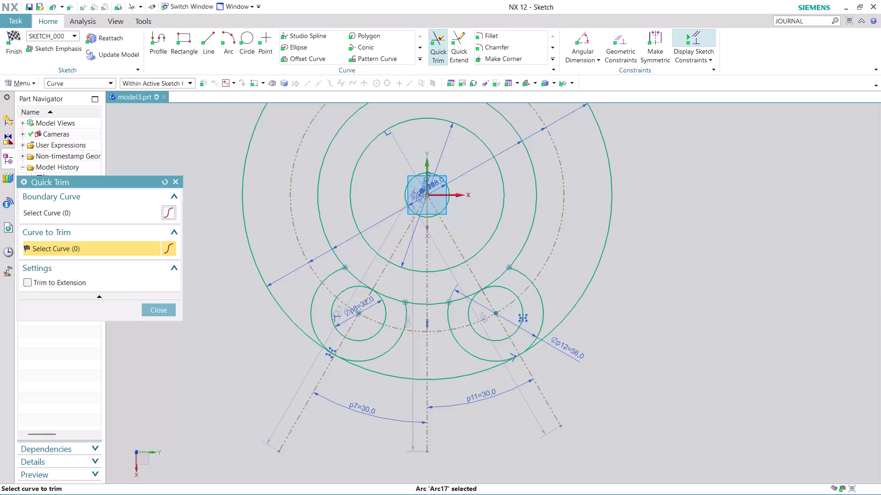
Trim the arc segment inside the left lug circle.
click(249, 239)
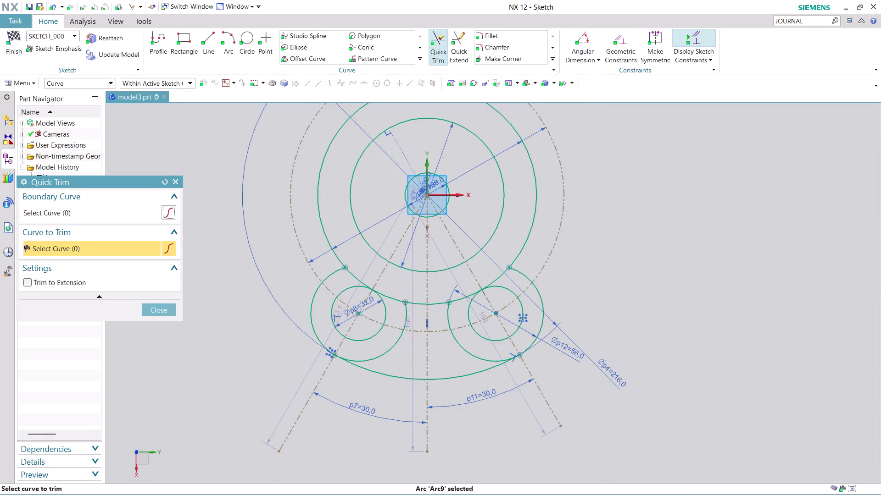
scroll(up, 3)
scroll(down, 3)
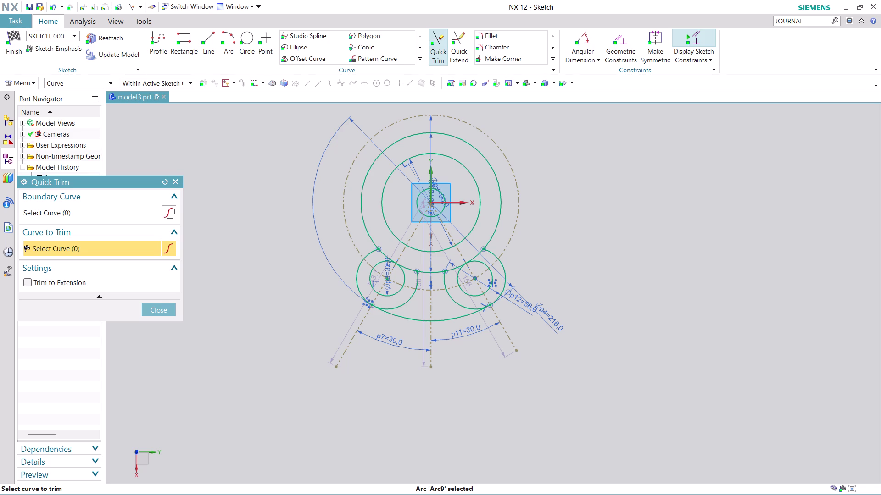
scroll(up, 3)
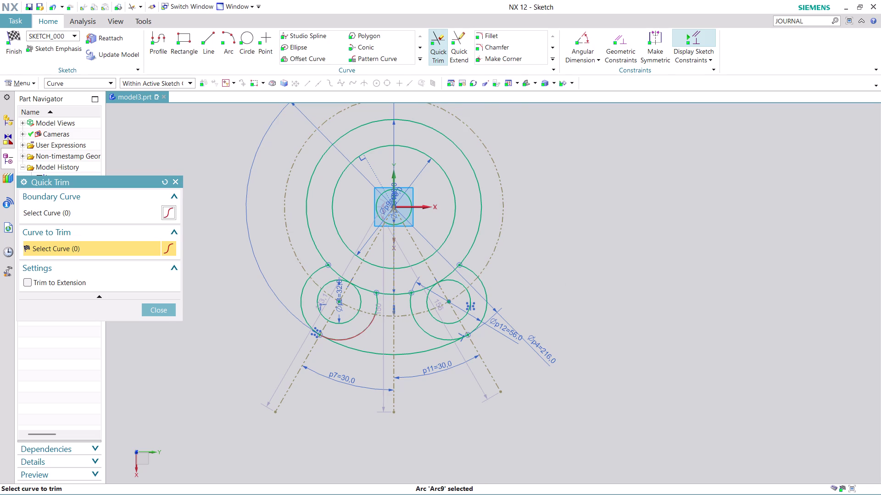
scroll(up, 3)
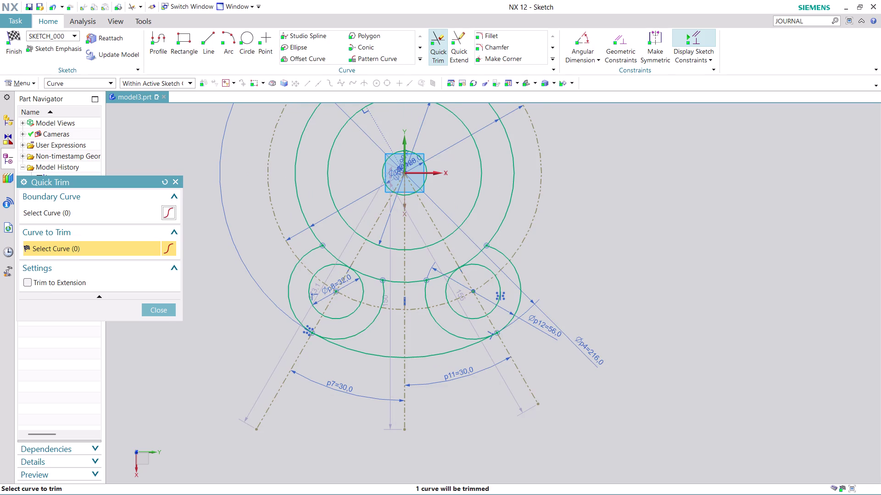
click(159, 309)
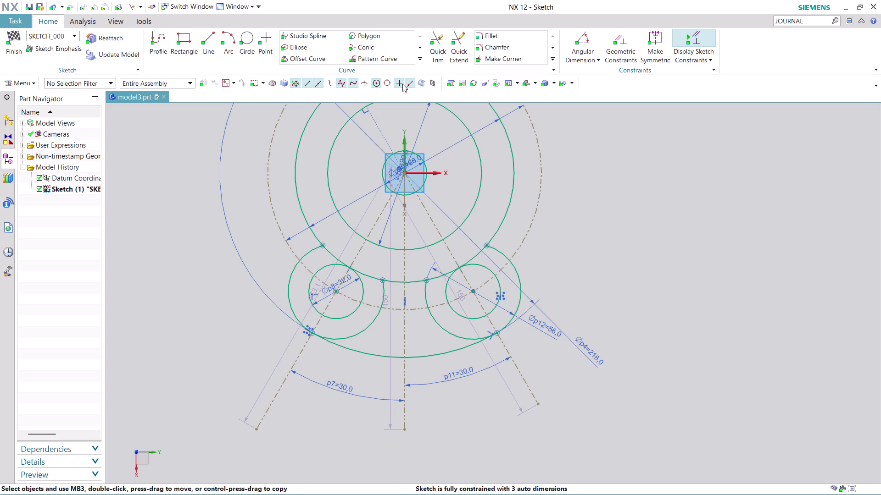
Trim the remaining overlapping segments of both lug circles and close Quick Trim.
click(439, 43)
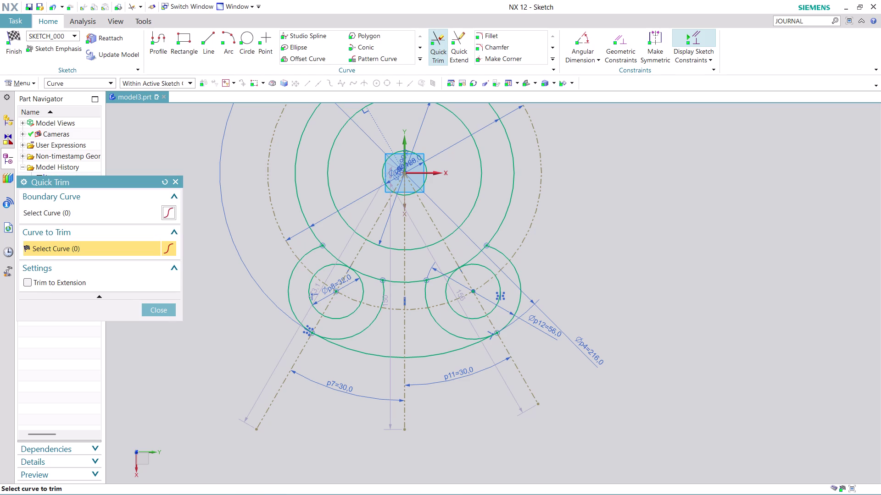
click(366, 331)
click(383, 296)
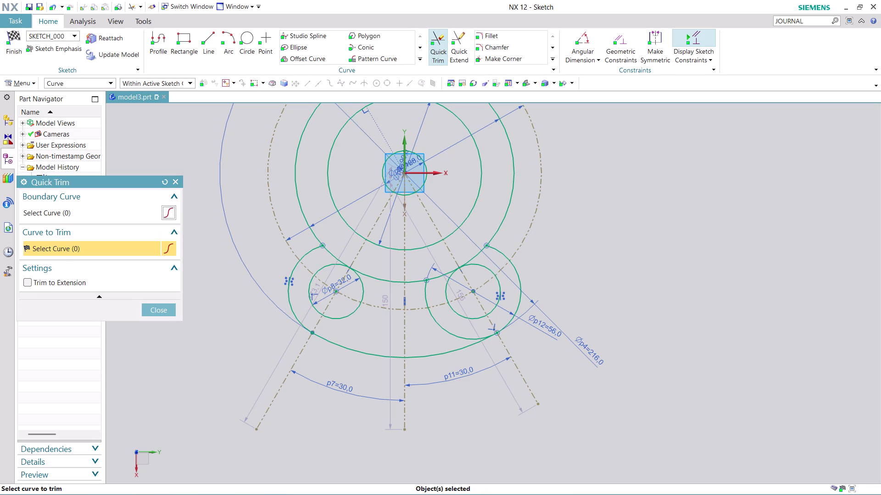
click(465, 339)
click(427, 294)
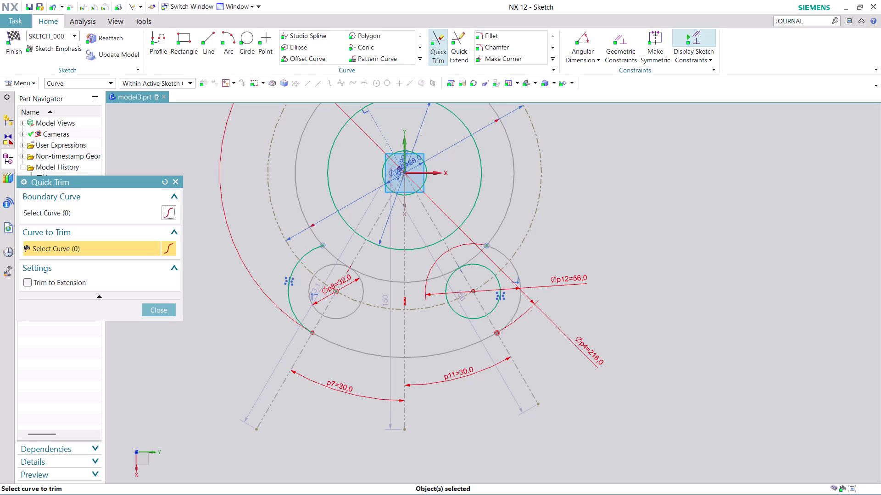
click(158, 309)
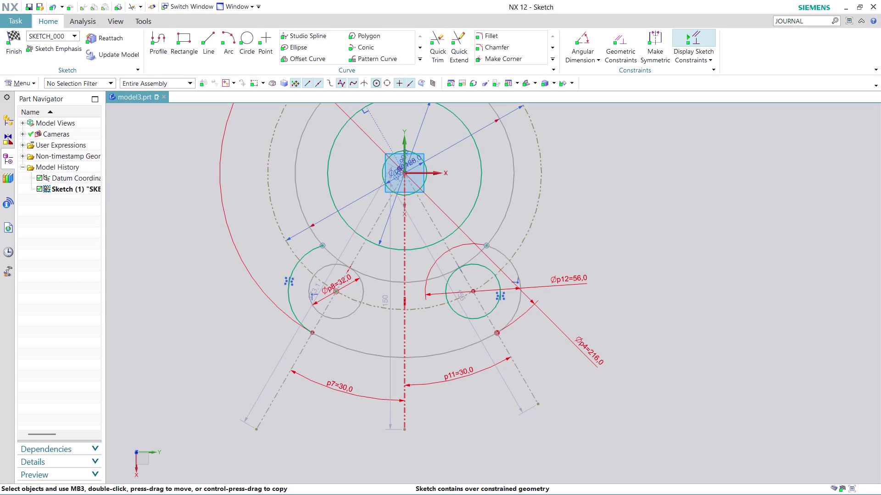
Delete the conflicting Ø56 lug dimension and acknowledge the deletion message.
right_click(574, 281)
click(603, 405)
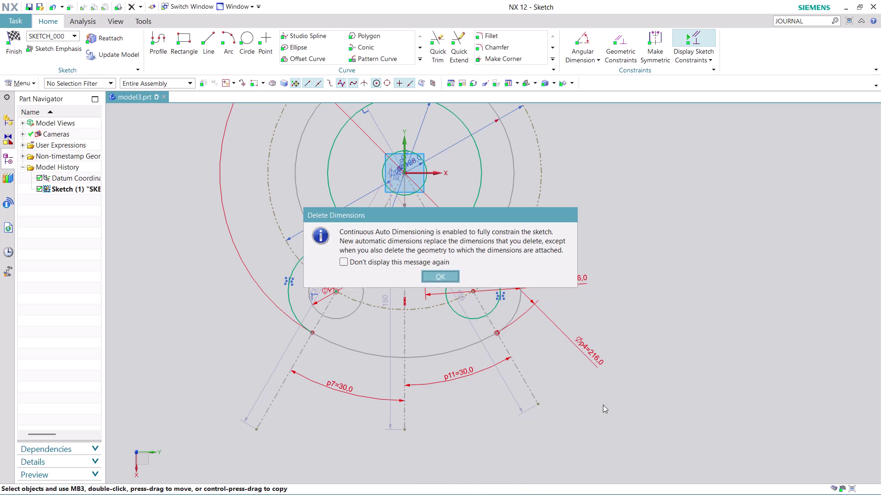
click(445, 277)
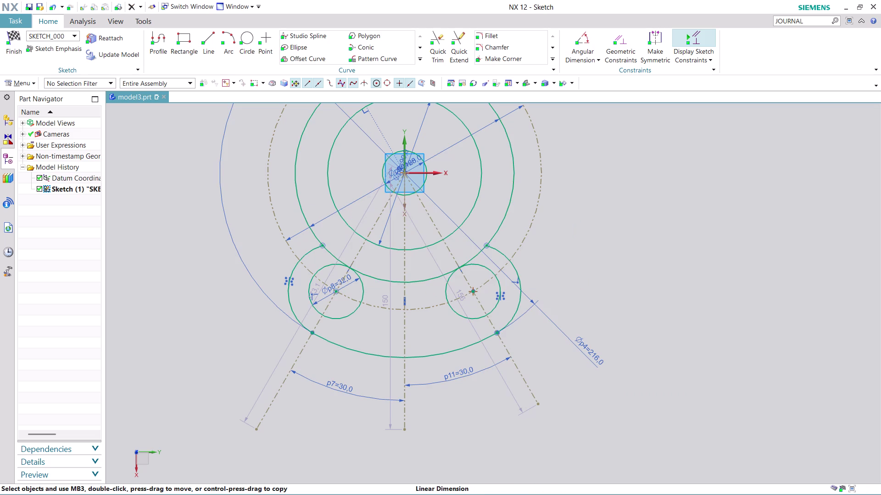
scroll(down, 3)
scroll(down, 3)
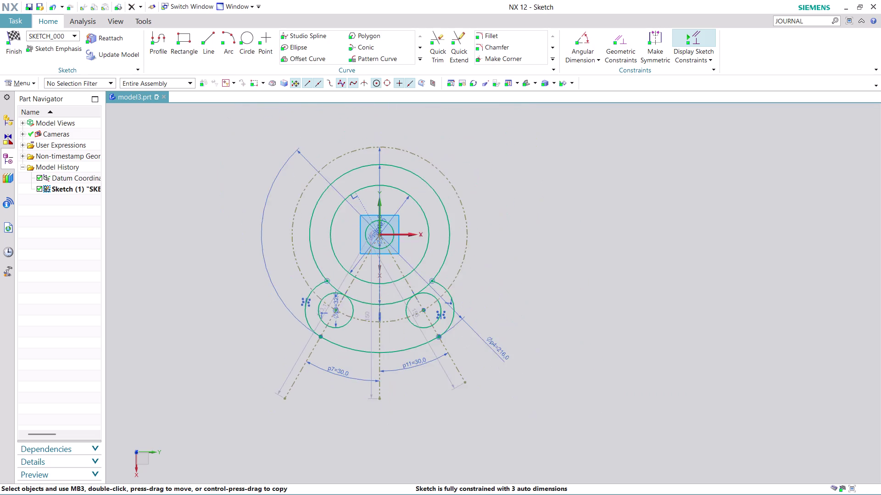
scroll(up, 3)
scroll(up, 3)
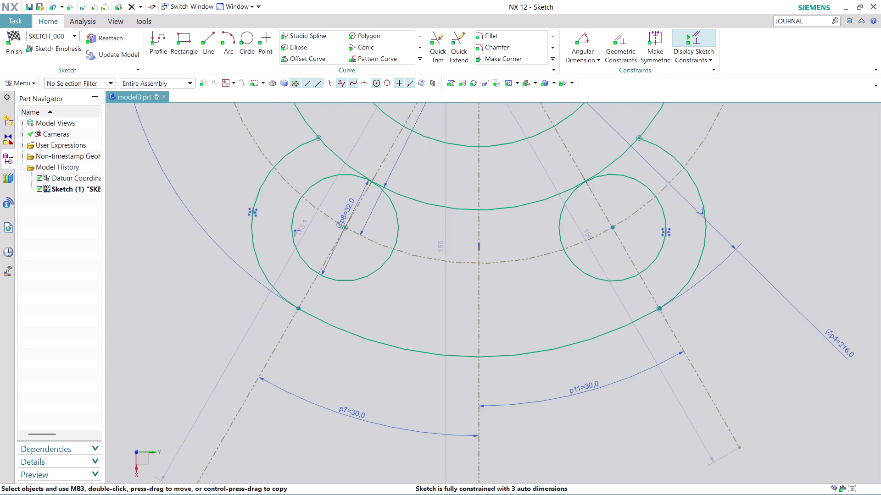
Recentre the sketch view and restart Quick Trim.
scroll(down, 3)
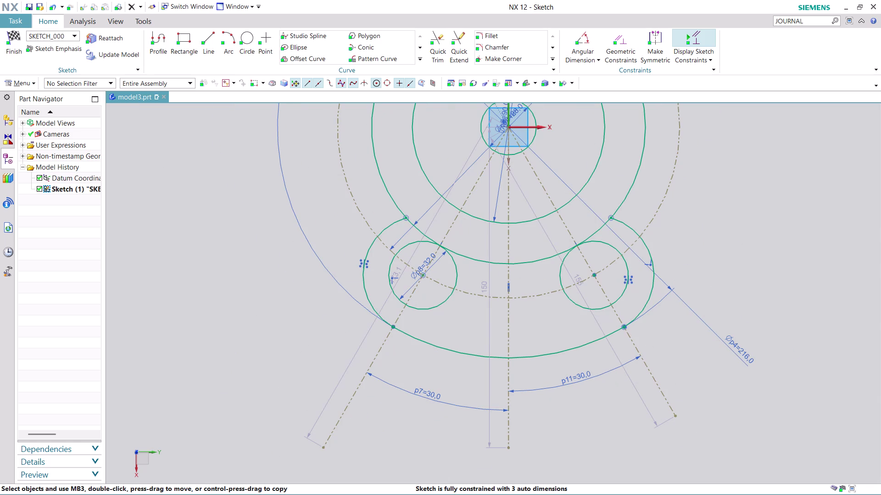
scroll(down, 3)
scroll(up, 3)
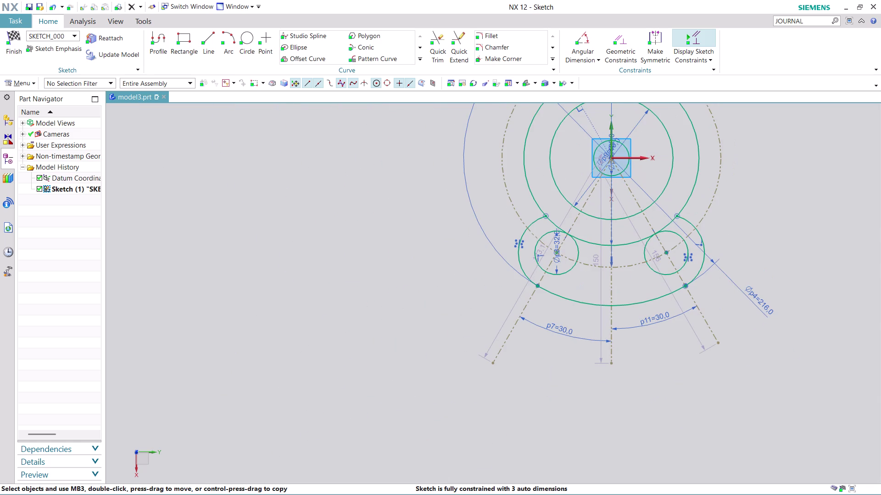
scroll(down, 3)
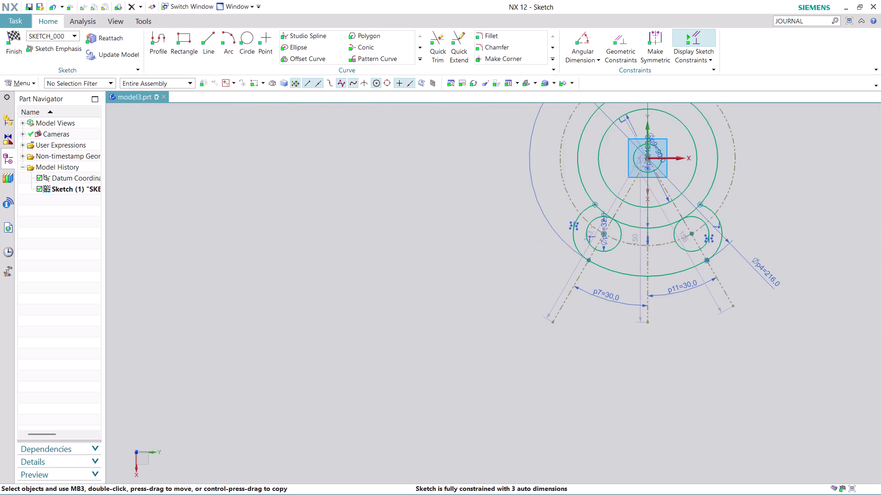
middle_drag(793, 157, 611, 278)
scroll(up, 3)
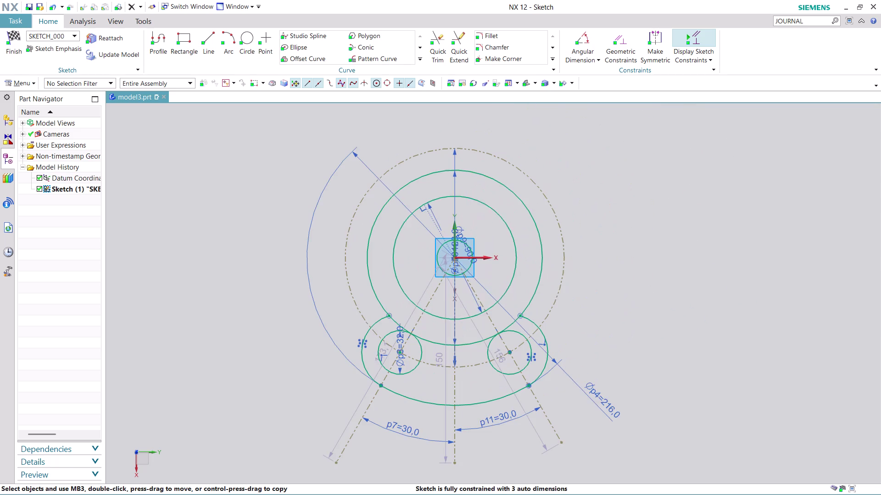
click(439, 42)
scroll(down, 3)
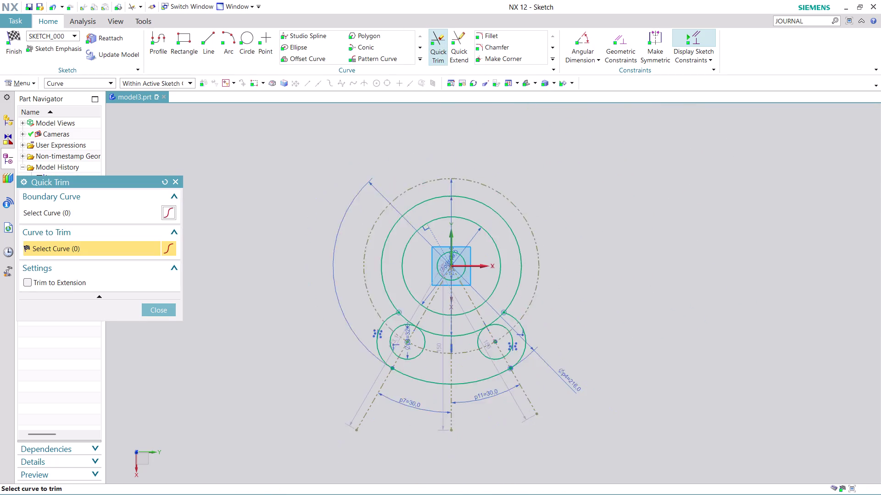
Trim the overlaps where the central circle meets the left and right lug circles.
scroll(down, 3)
scroll(up, 3)
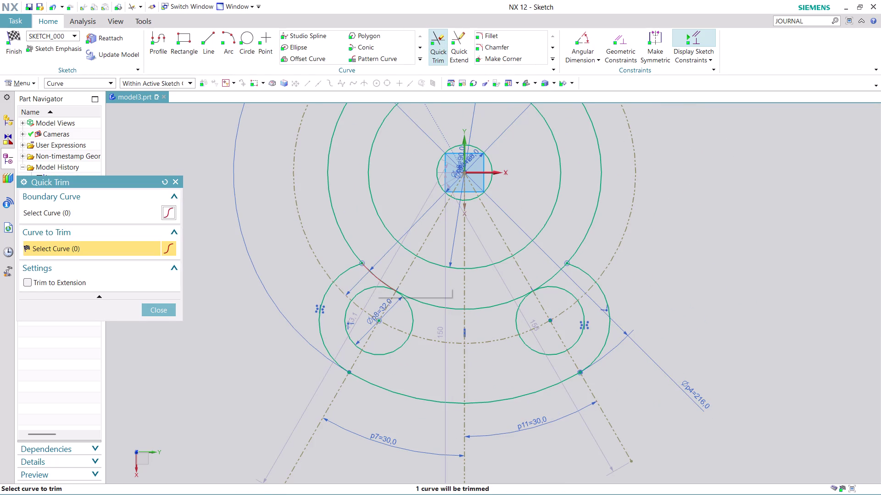
click(375, 275)
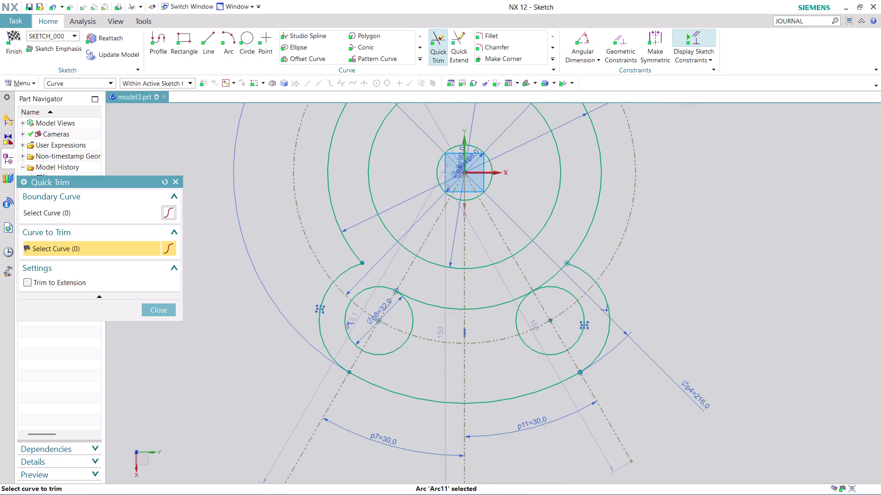
click(558, 274)
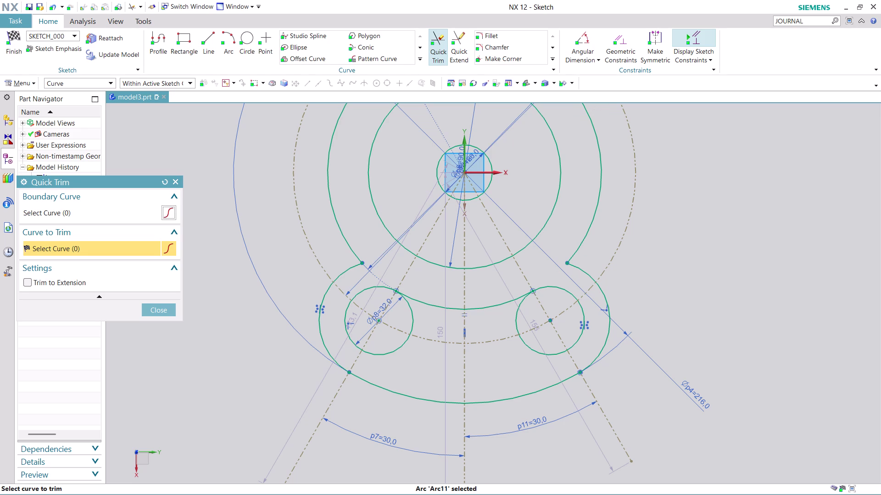
click(164, 311)
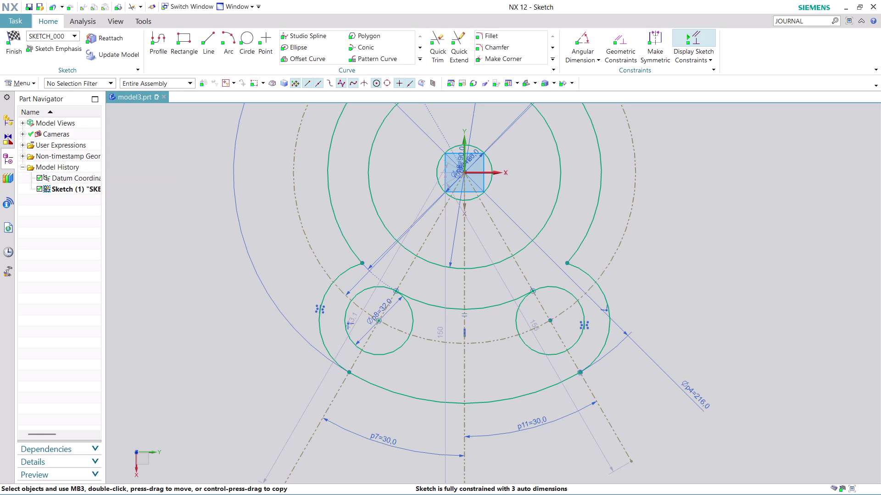
click(228, 36)
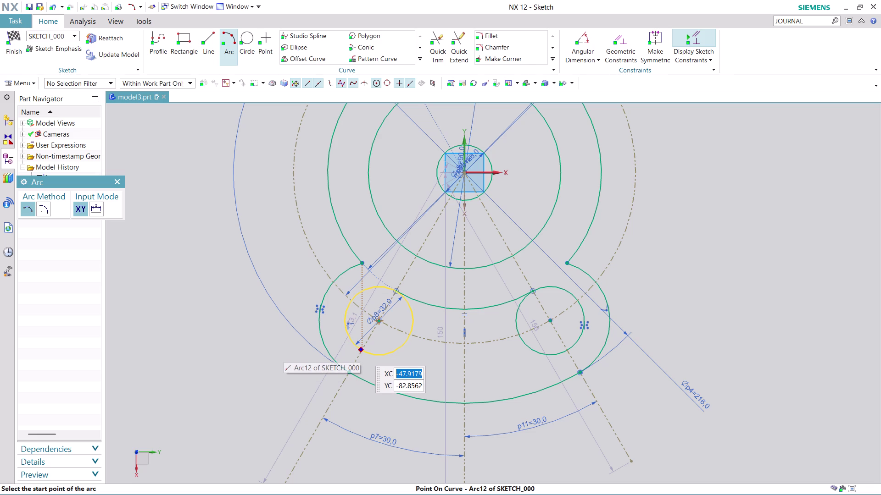
Draw a radius-100 arc from the left lug circle to the right lug circle below the centre.
click(360, 351)
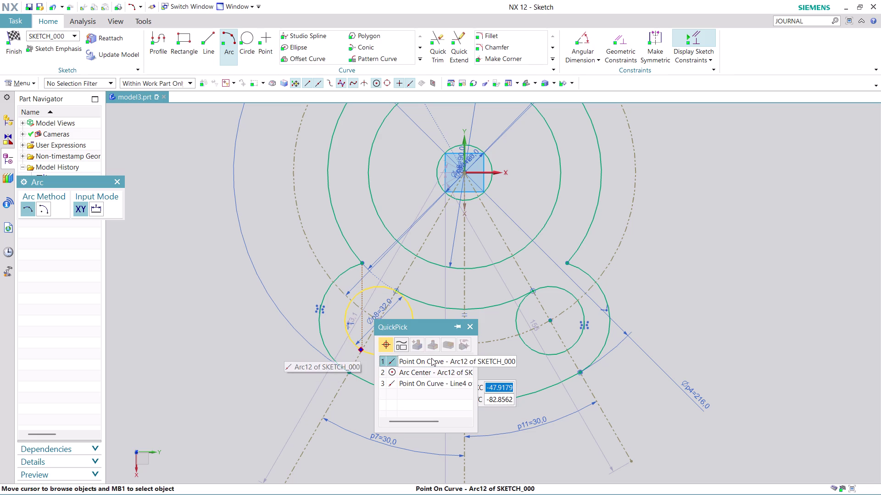
click(431, 362)
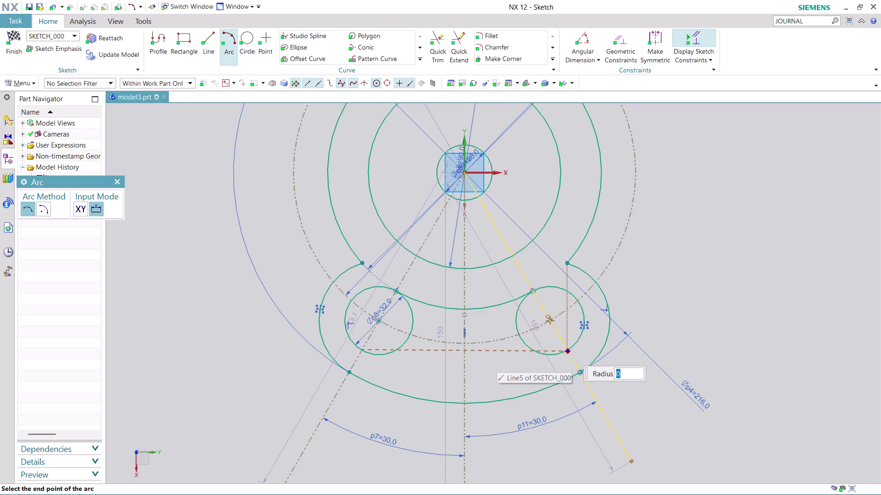
click(569, 351)
click(617, 365)
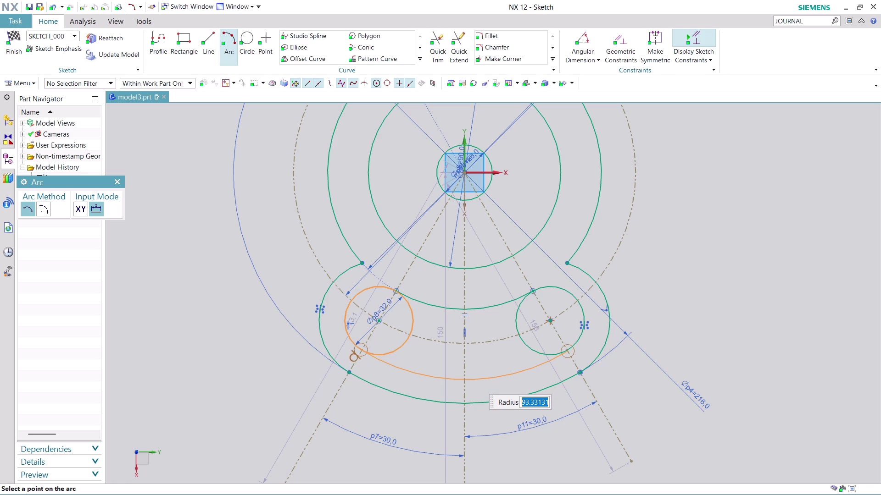
text(100)
key(Return)
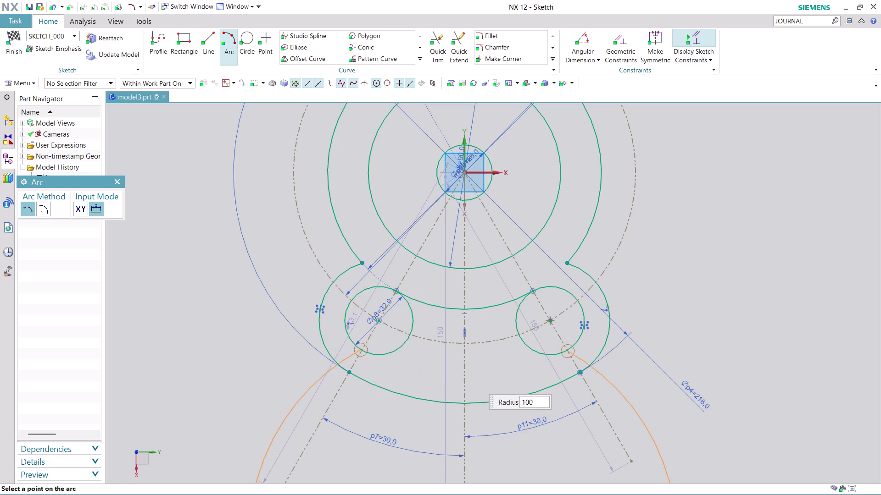
click(491, 361)
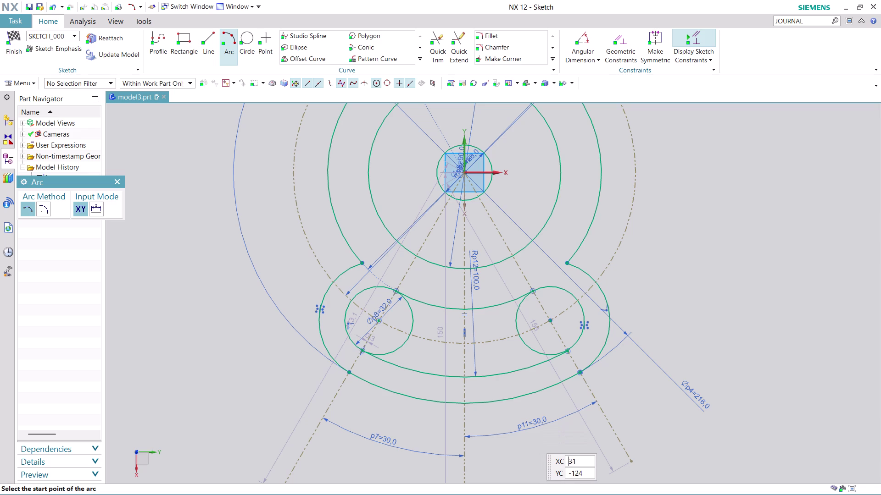
key(Escape)
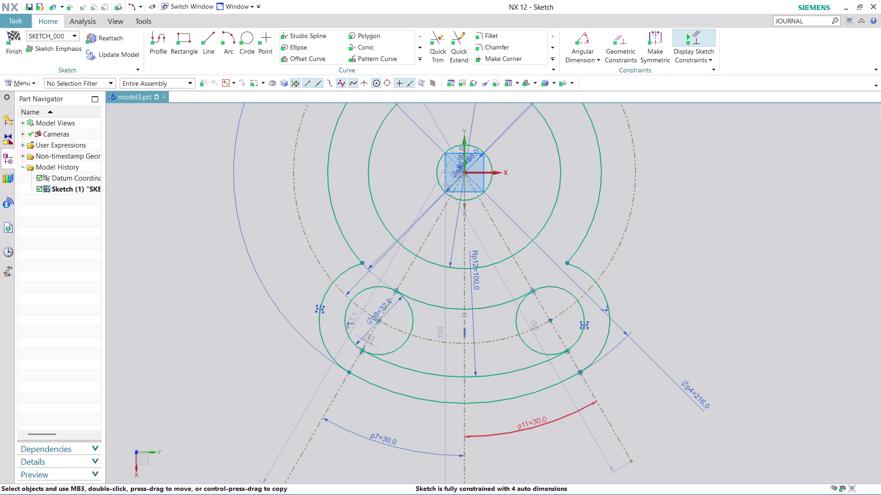
key(Escape)
scroll(up, 3)
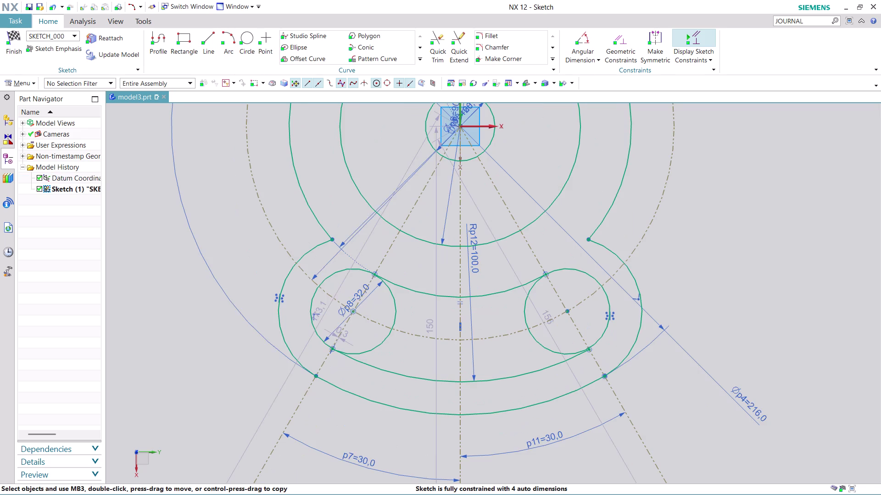
Make the lower slot arc tangent to the end circle, dismissing the 'already exists' message.
click(621, 47)
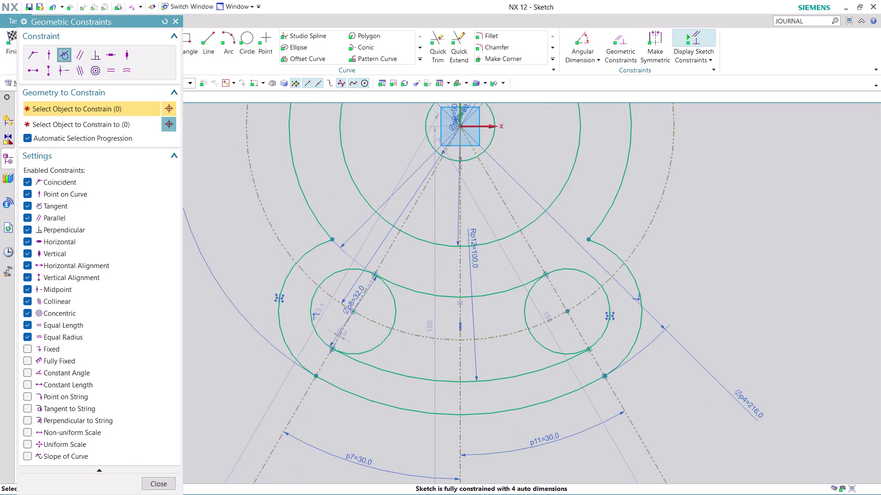
click(377, 366)
click(379, 343)
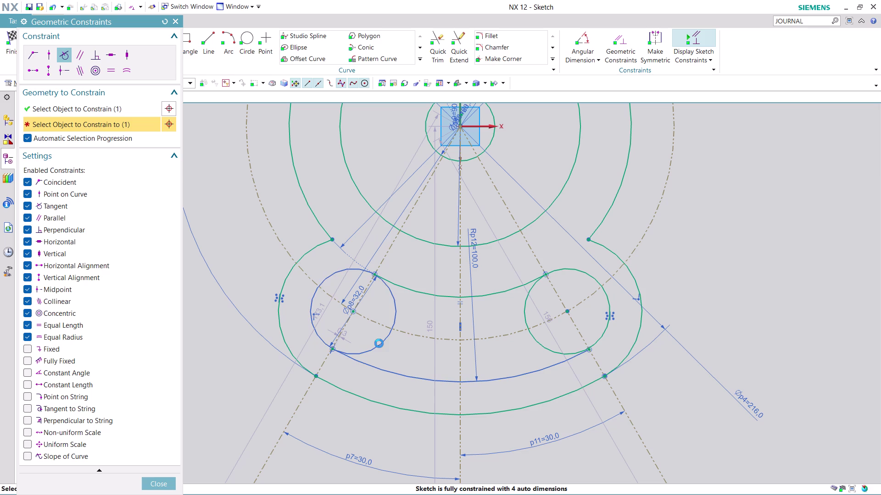
click(447, 268)
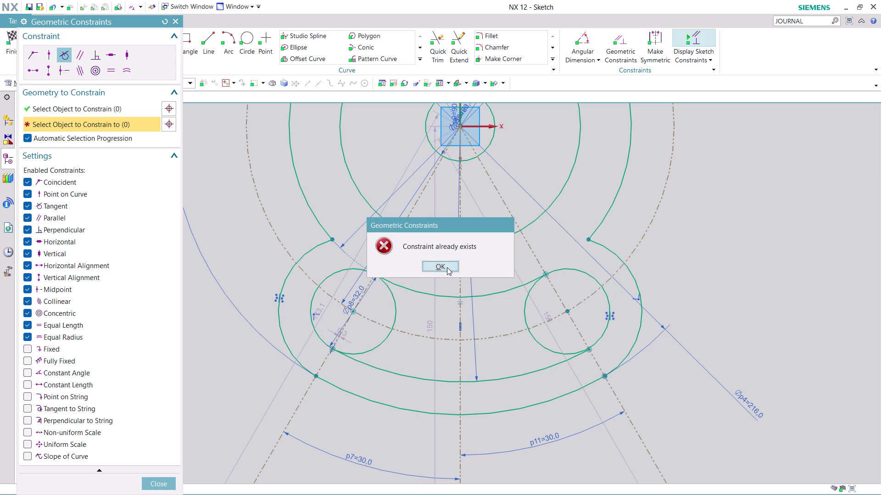
click(553, 367)
click(553, 352)
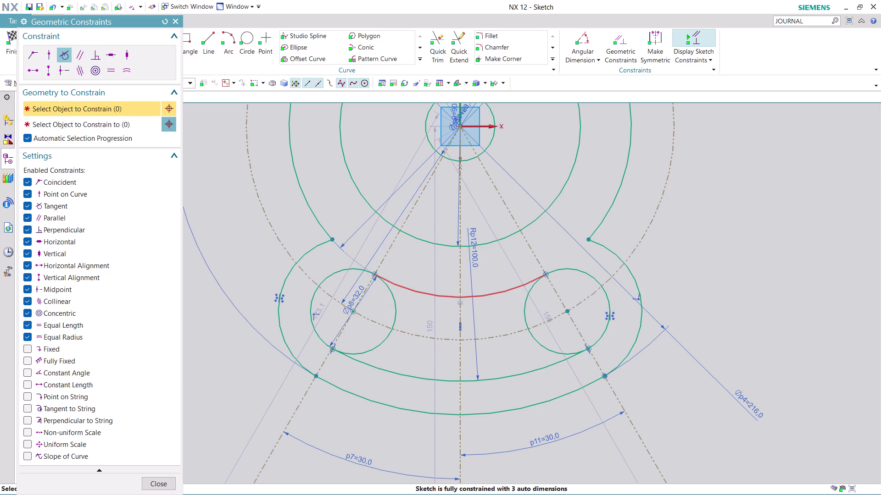
Pick the right lobe arcs for tangency, undo the picks, and close Geometric Constraints.
click(589, 389)
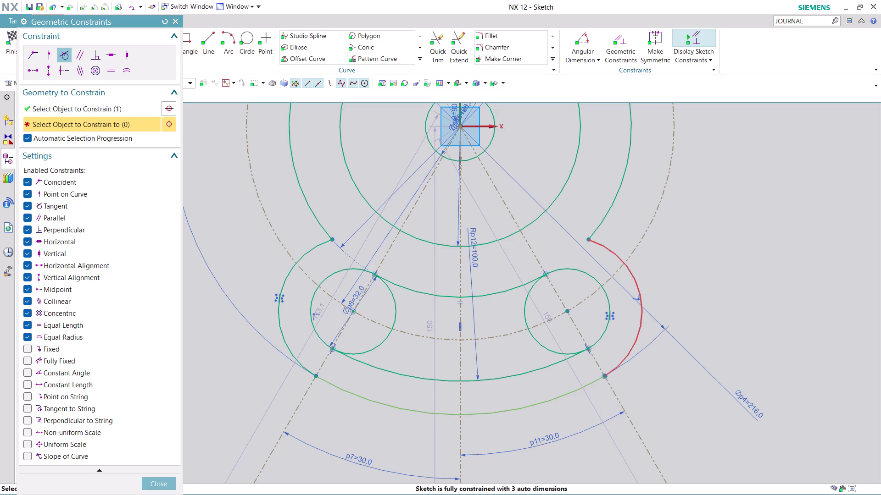
click(621, 356)
click(442, 281)
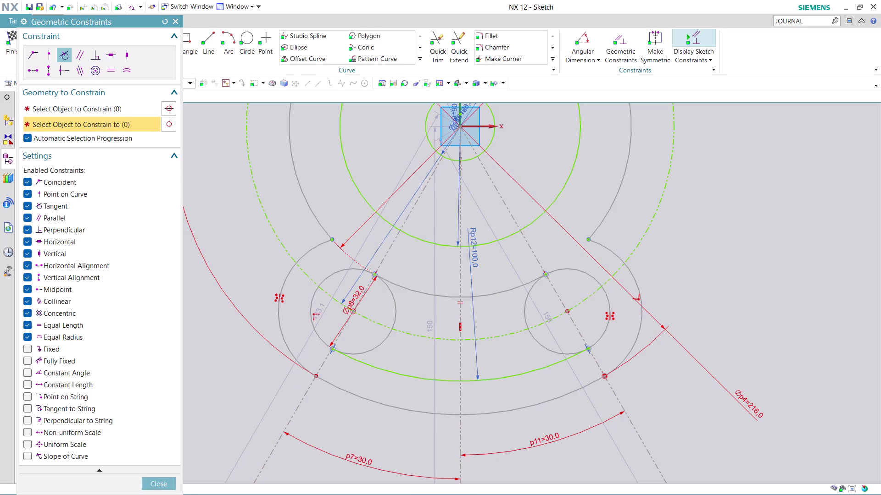
key(ctrl+z)
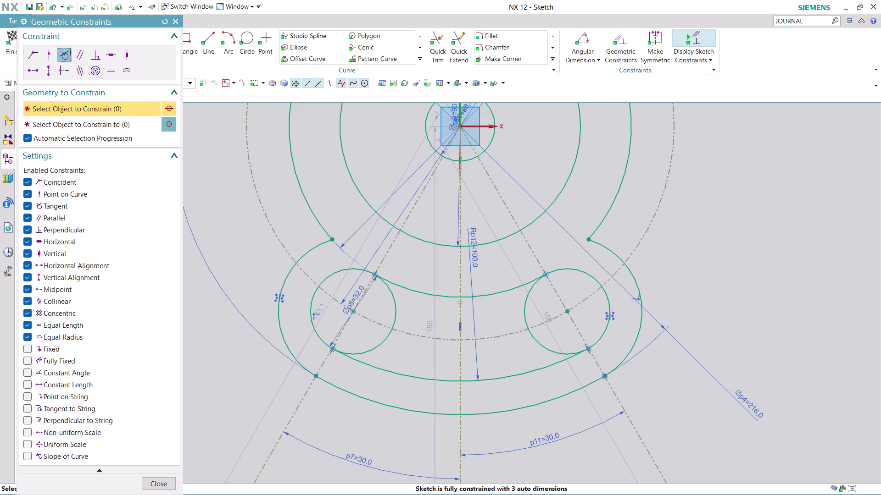
click(541, 370)
click(548, 353)
click(447, 265)
click(163, 484)
scroll(down, 3)
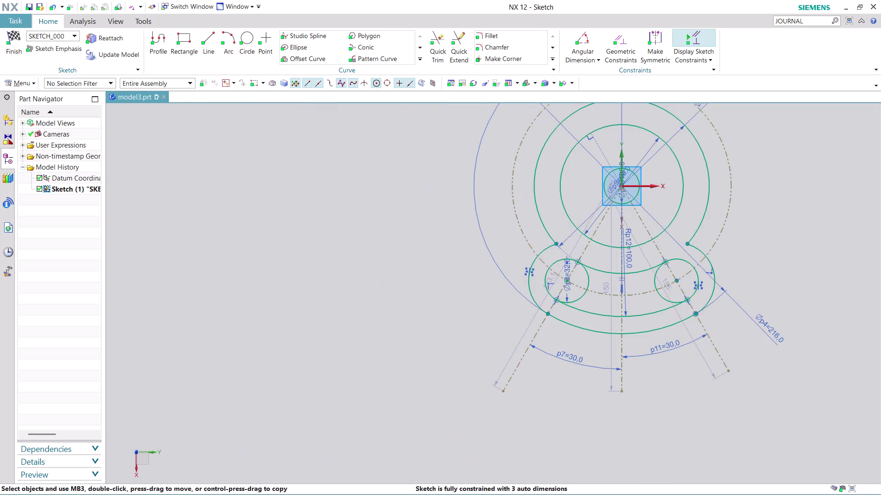
Round the left junction of the lobe arc and hub circle with an R10 fillet.
scroll(up, 3)
scroll(down, 3)
scroll(down, 3)
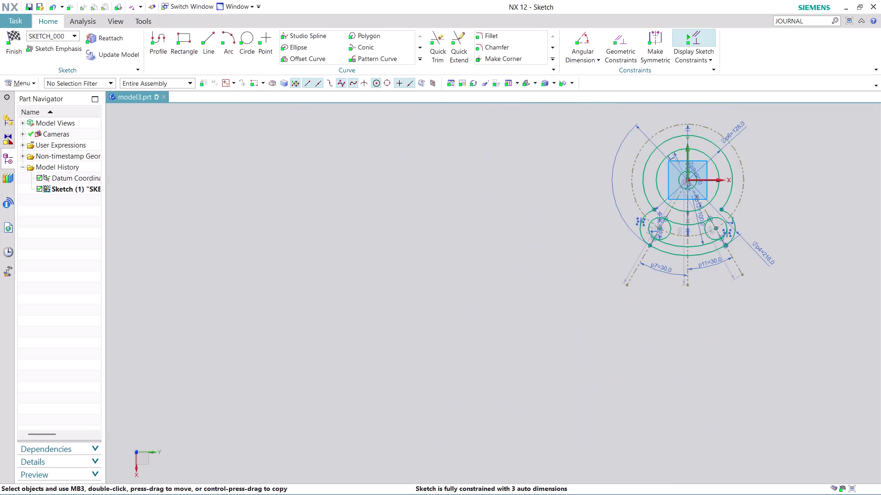
middle_drag(764, 170, 571, 265)
scroll(up, 3)
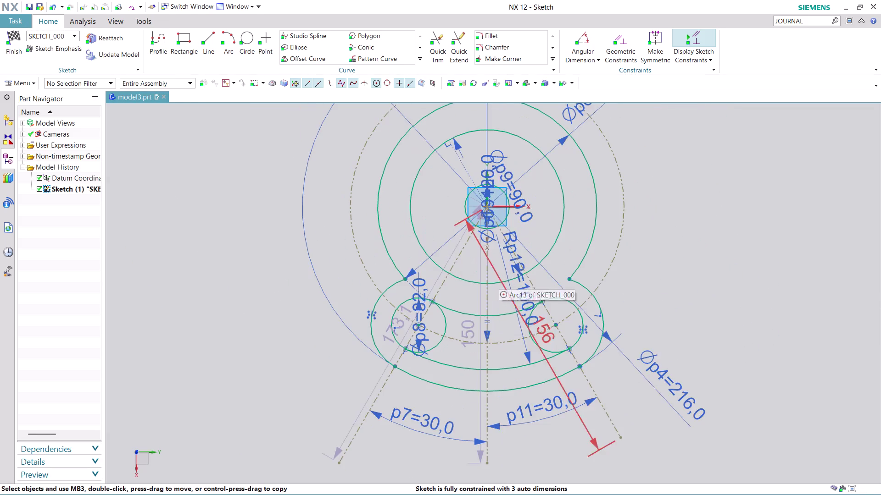
scroll(up, 3)
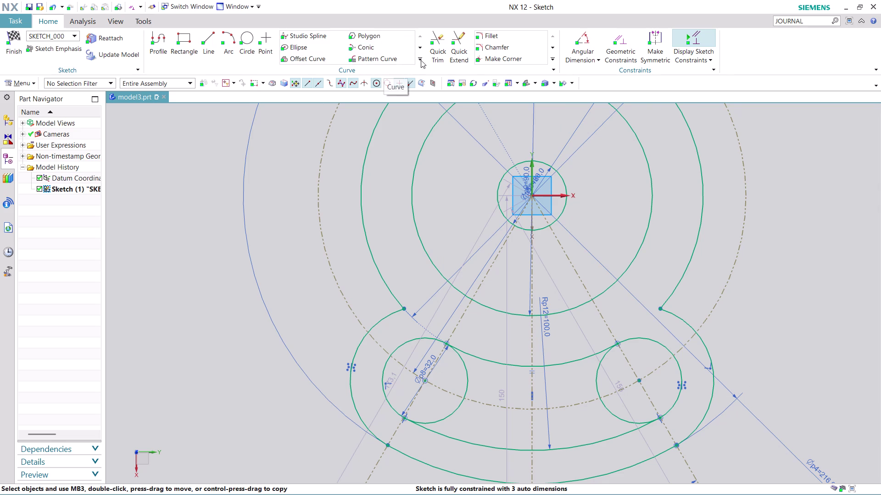
click(498, 38)
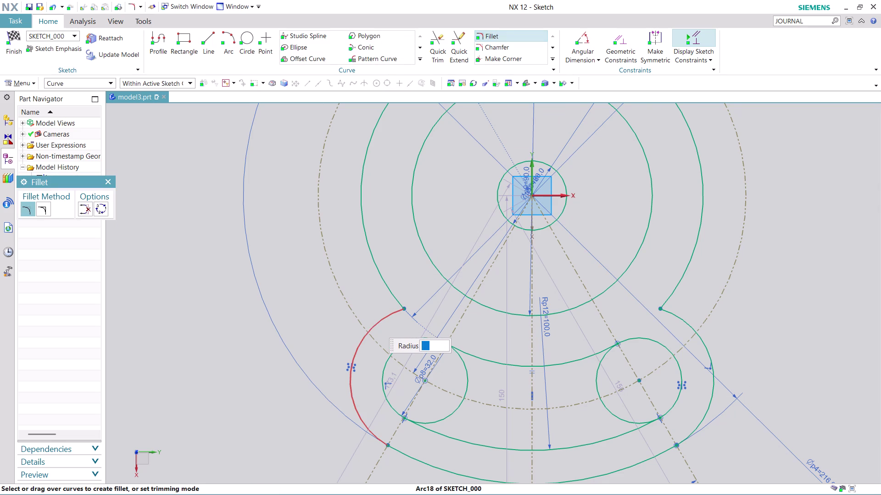
click(372, 322)
click(377, 273)
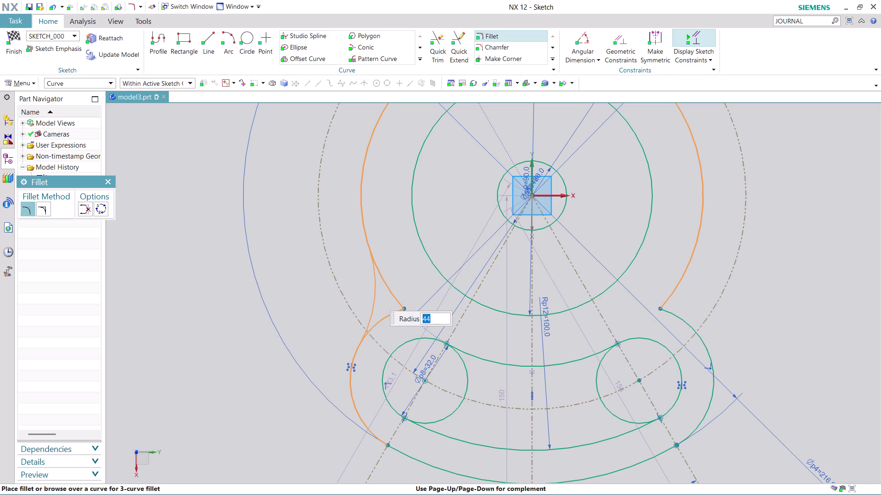
text(10)
key(Return)
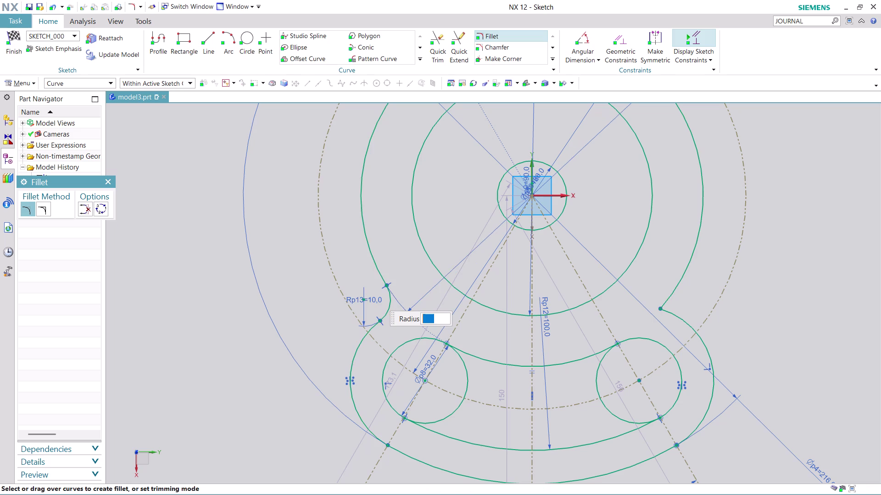
Round the right junction of the lobe arc and hub circle with an R10 fillet.
click(682, 279)
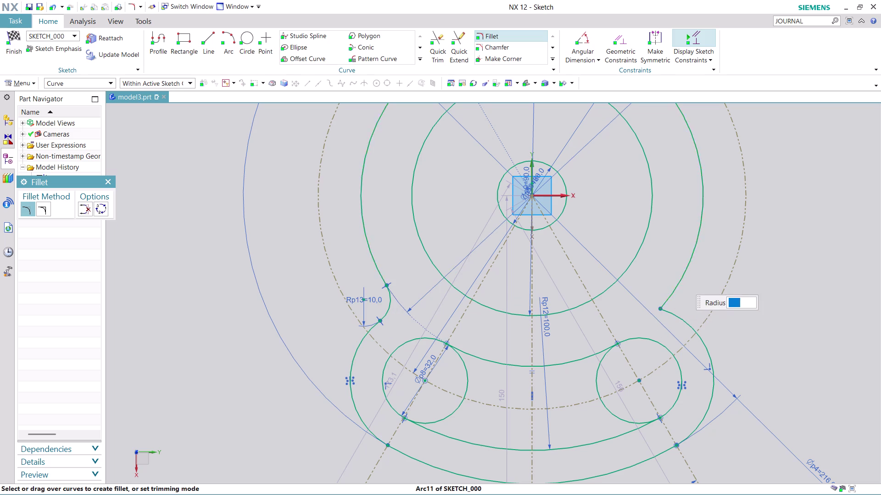
click(674, 317)
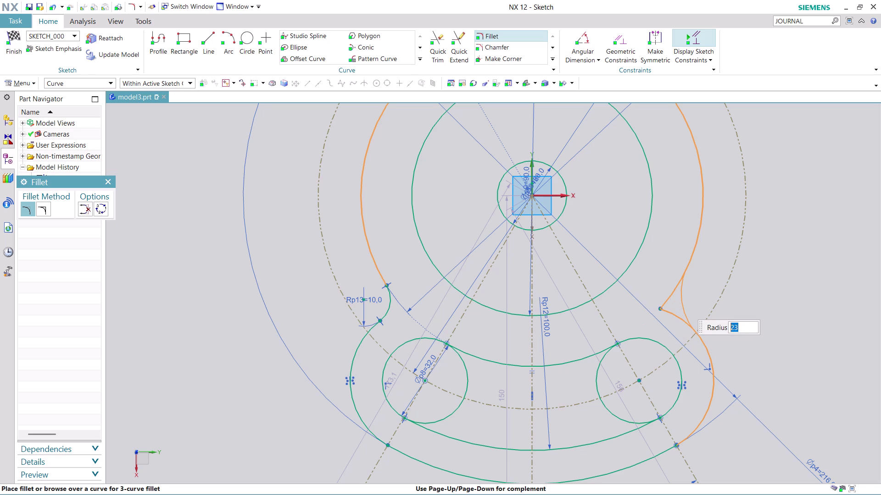
text(10)
key(Return)
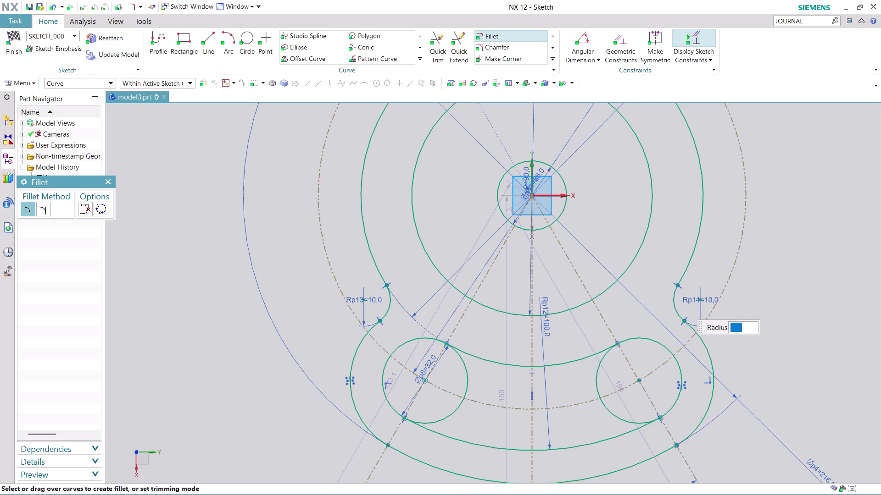
scroll(down, 3)
scroll(up, 3)
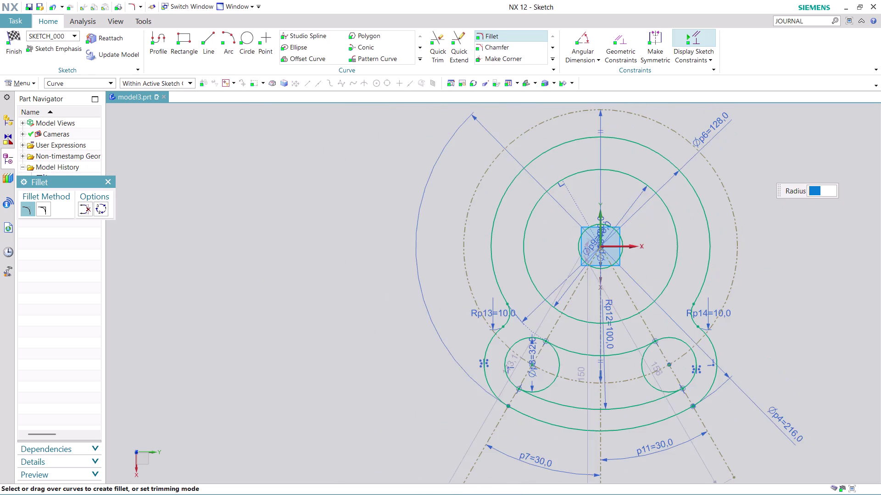
scroll(up, 3)
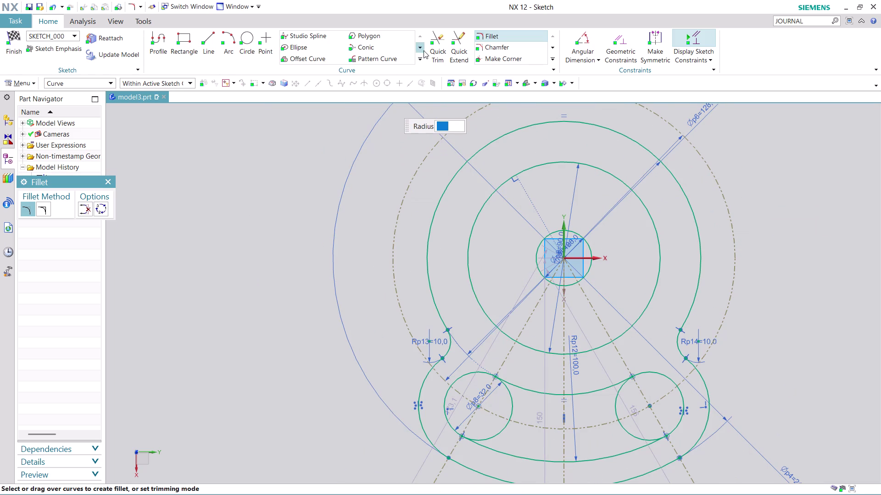
click(434, 45)
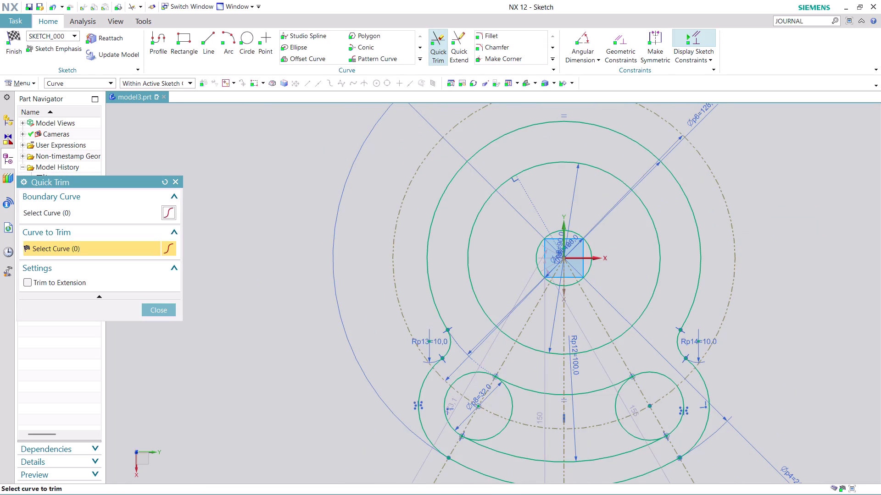
Trim the inner parts of the left and right slot-end circles, then close Quick Trim.
click(506, 432)
click(512, 408)
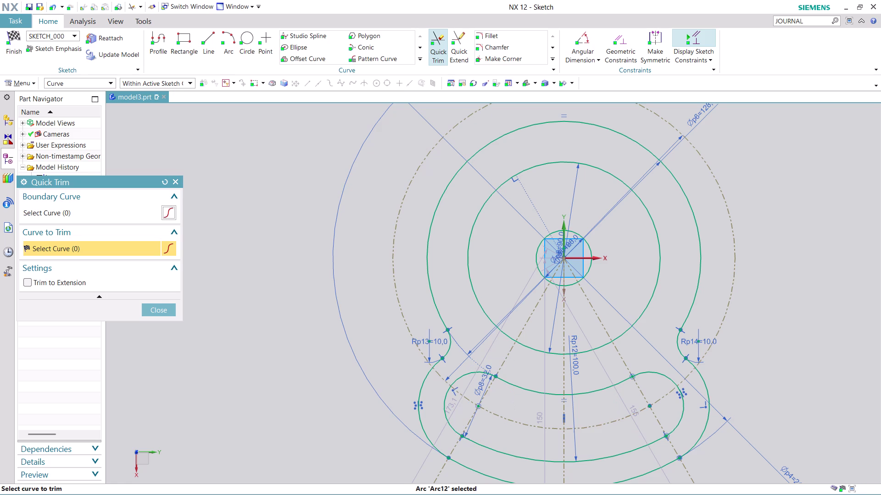
scroll(down, 3)
scroll(up, 3)
scroll(up, 3)
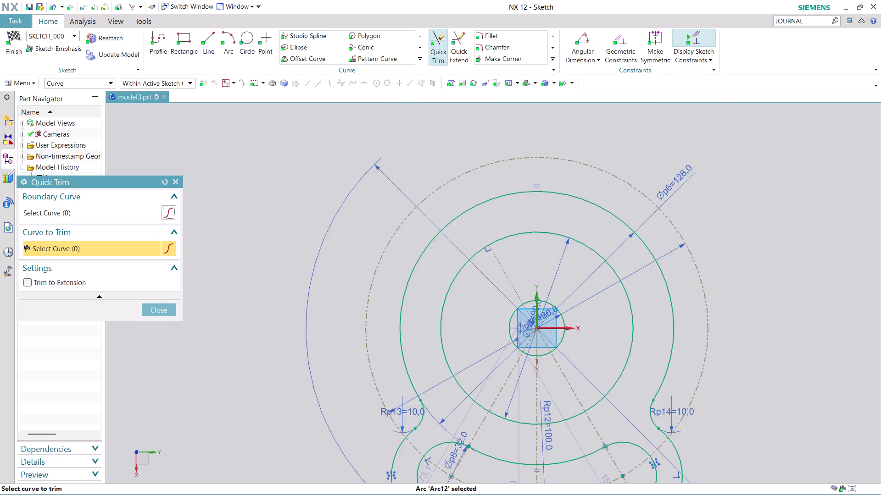
scroll(up, 3)
scroll(down, 3)
scroll(up, 3)
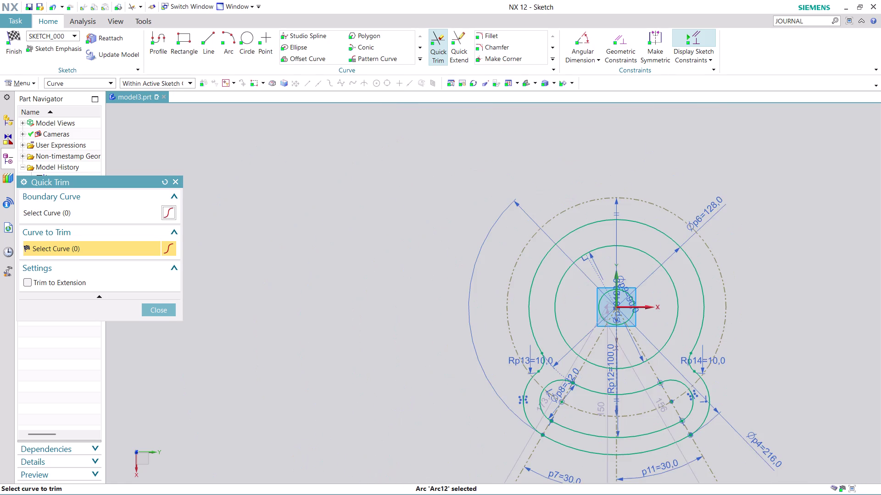
middle_drag(797, 304, 668, 242)
scroll(up, 3)
scroll(down, 3)
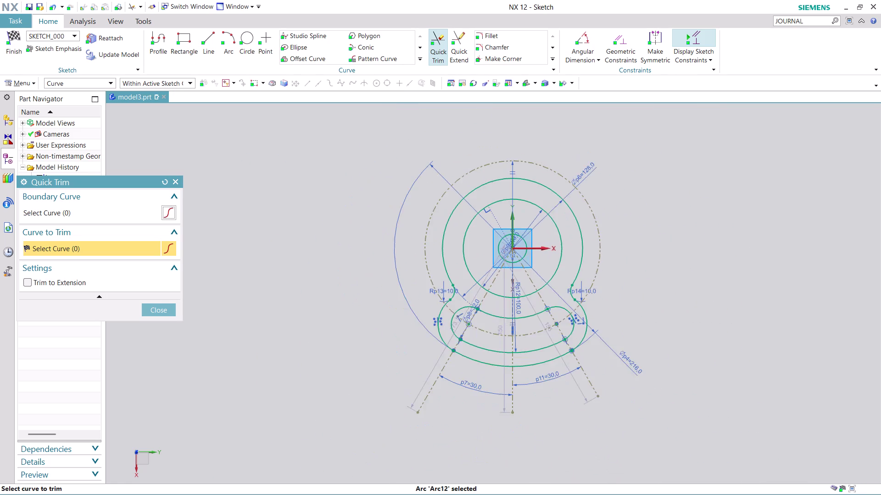
scroll(down, 3)
scroll(up, 3)
scroll(up, 3)
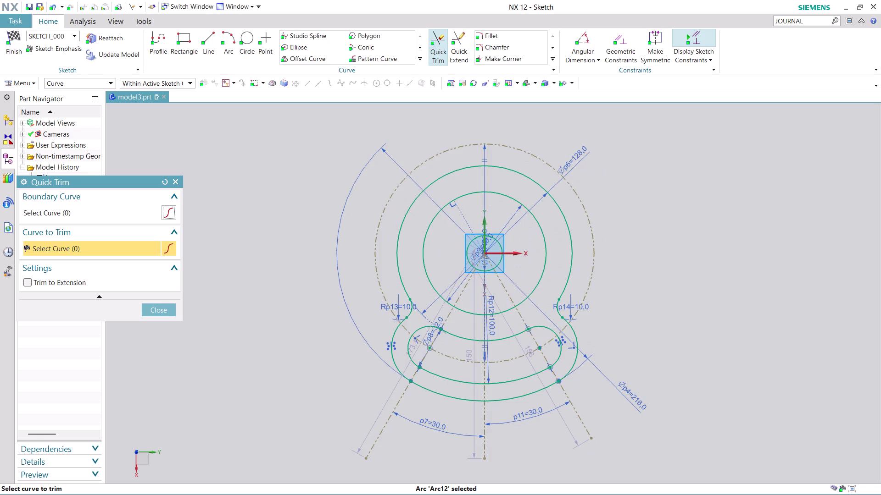
click(161, 310)
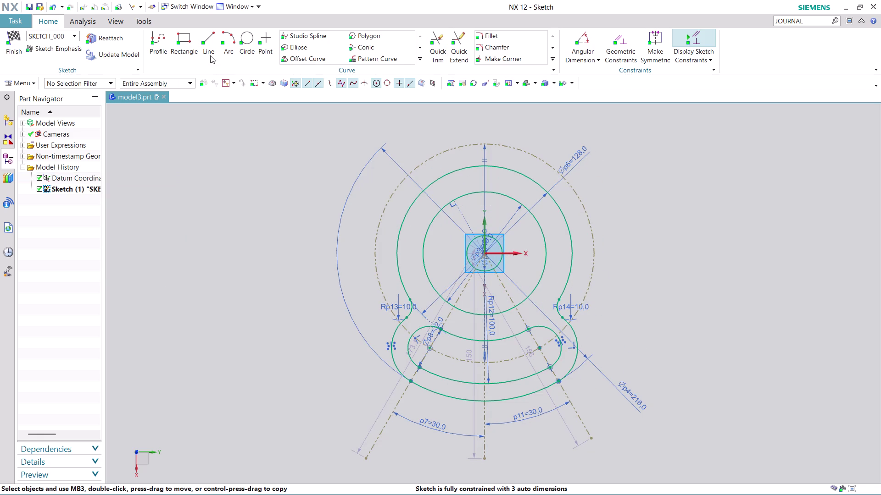
Draw a horizontal line across the hub and convert it to a reference centerline.
click(208, 40)
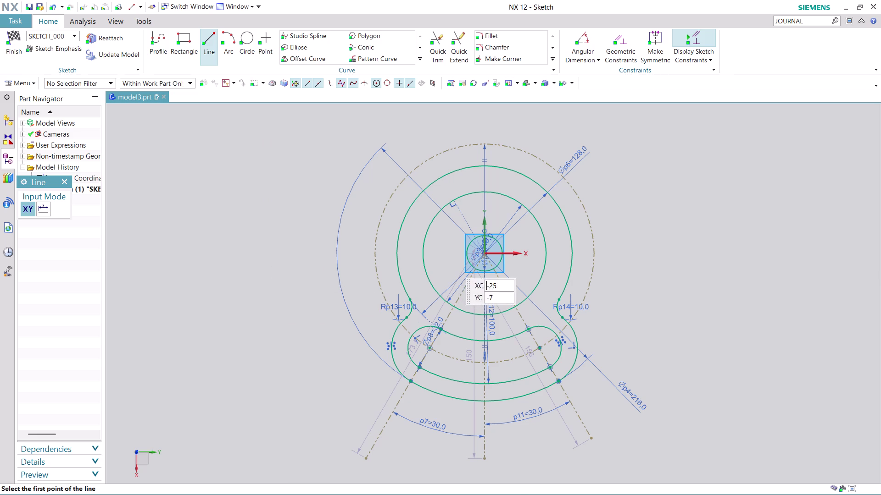
click(341, 252)
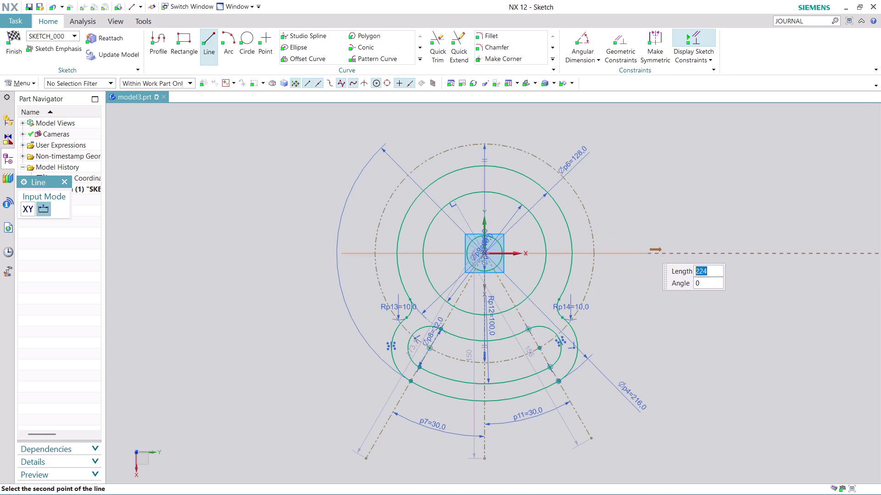
click(691, 251)
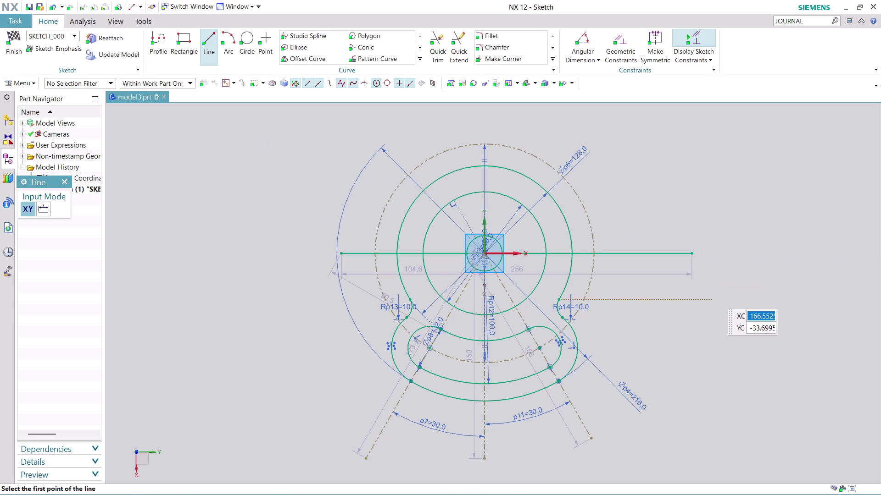
key(Escape)
right_click(660, 255)
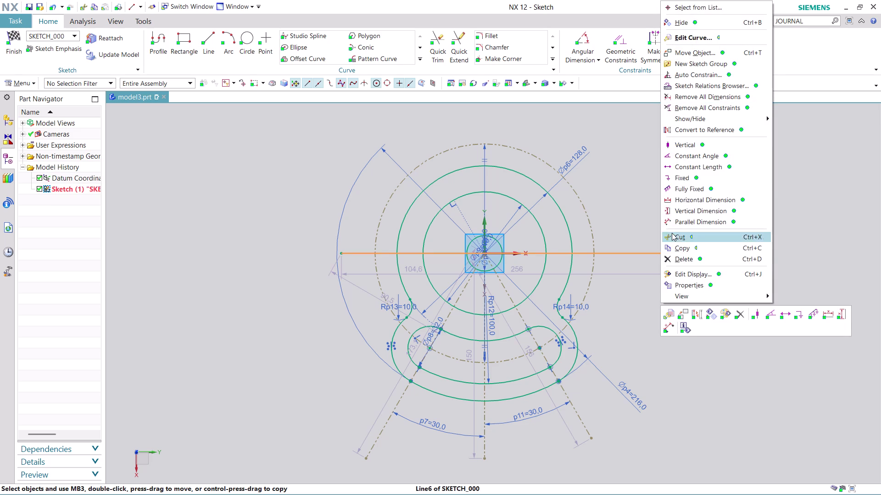
click(722, 133)
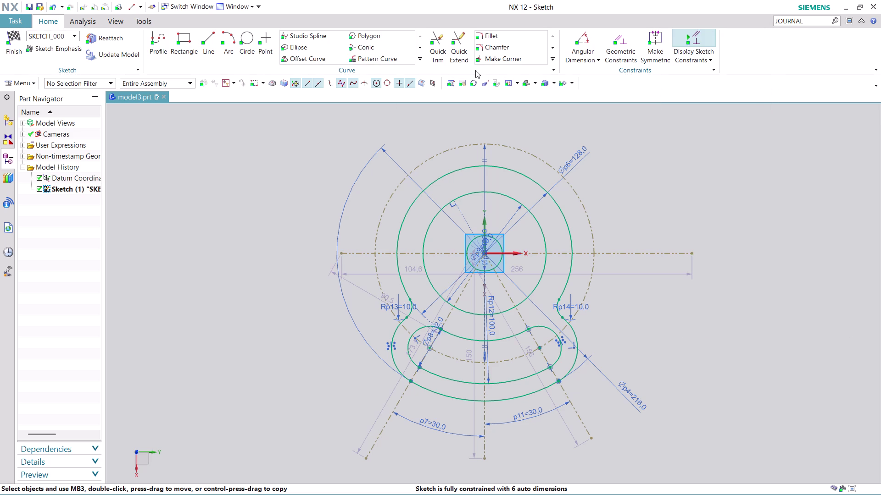
click(417, 57)
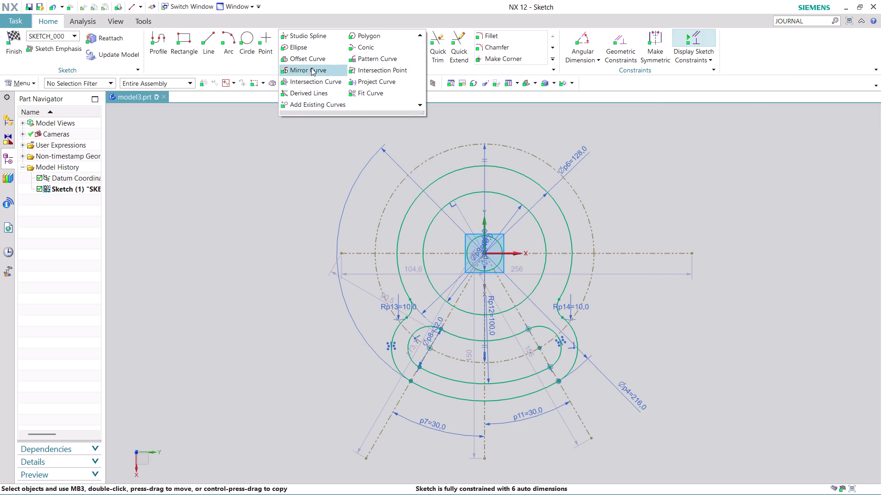
Mirror the nine lower slot curves across the horizontal axis to create the upper slot.
click(311, 68)
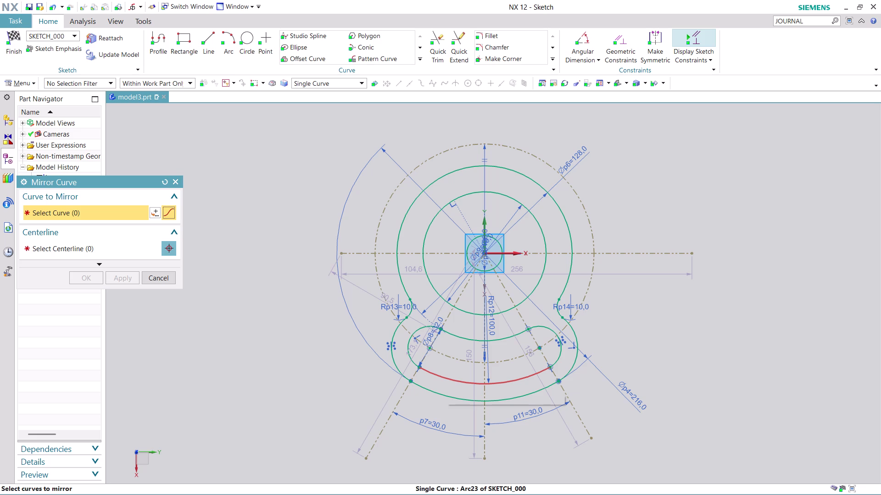
click(413, 310)
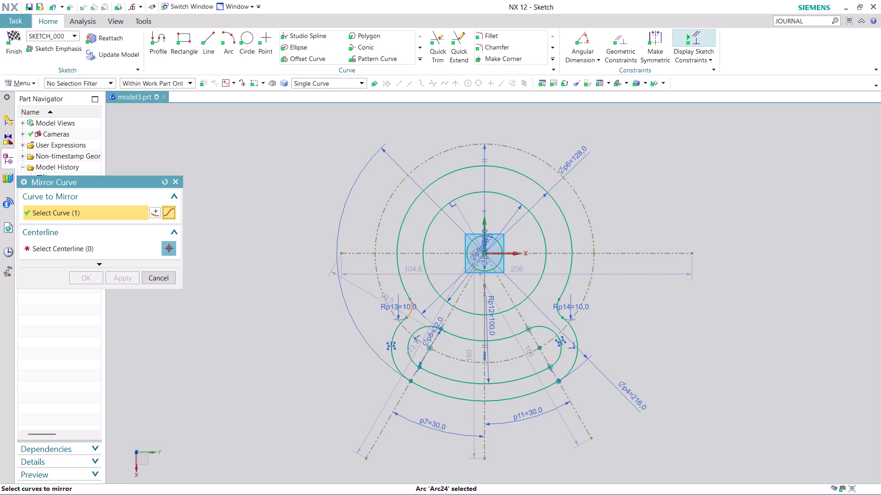
click(559, 307)
click(575, 333)
click(399, 327)
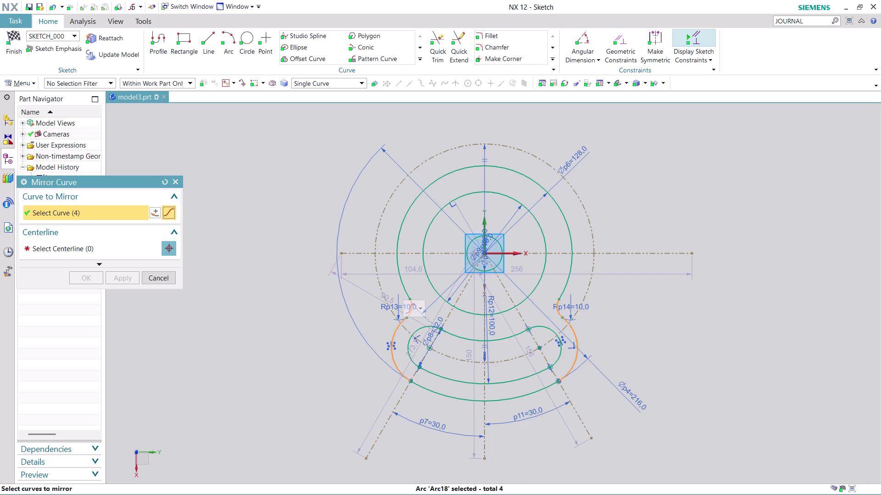
click(437, 391)
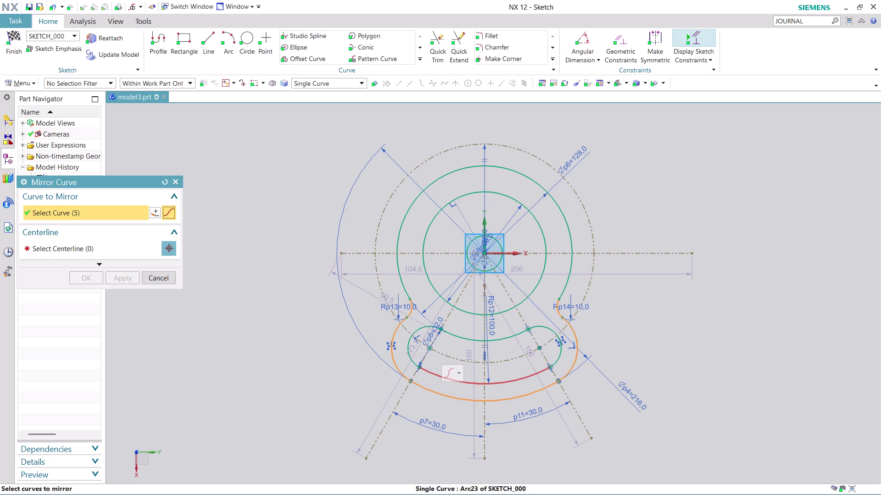
click(528, 374)
click(498, 337)
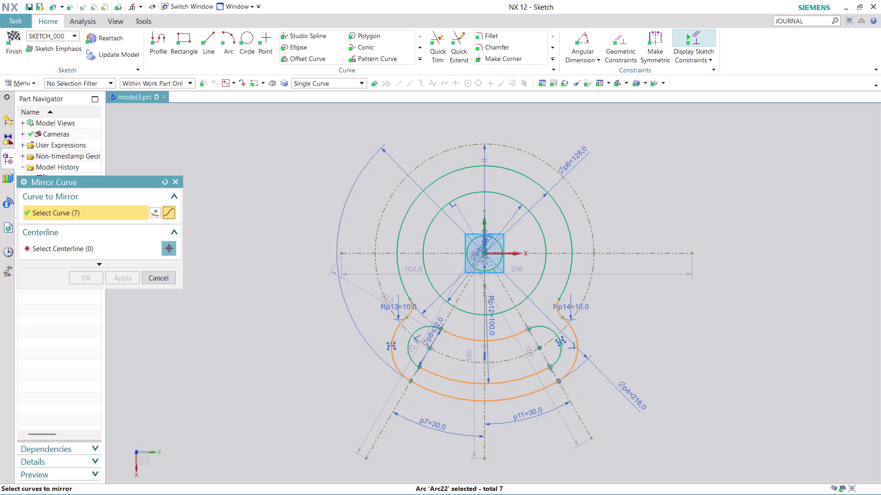
click(419, 330)
click(550, 330)
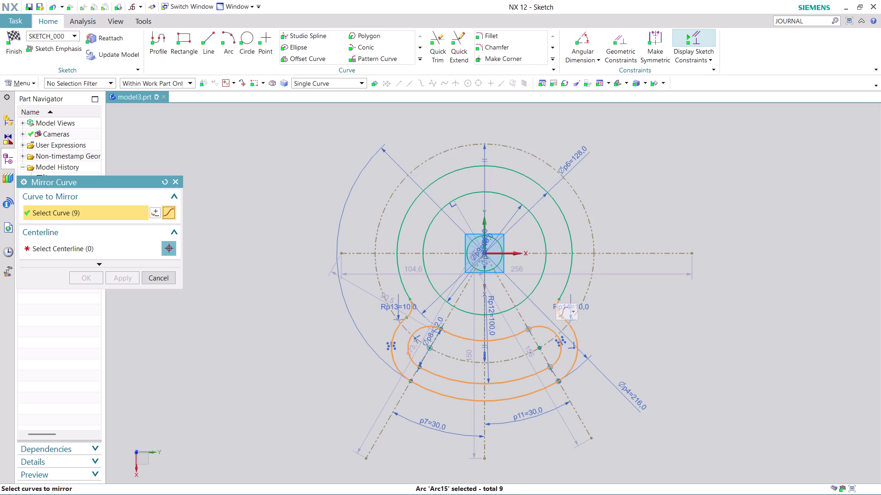
click(138, 246)
click(627, 253)
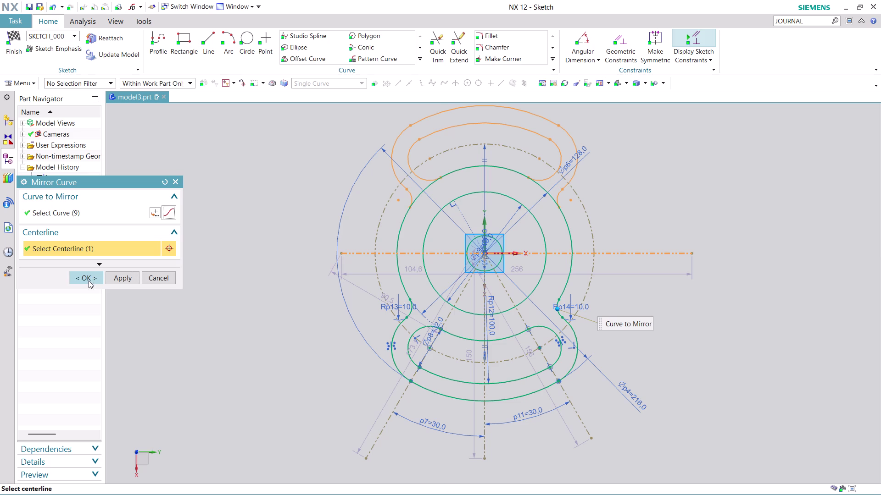
click(83, 280)
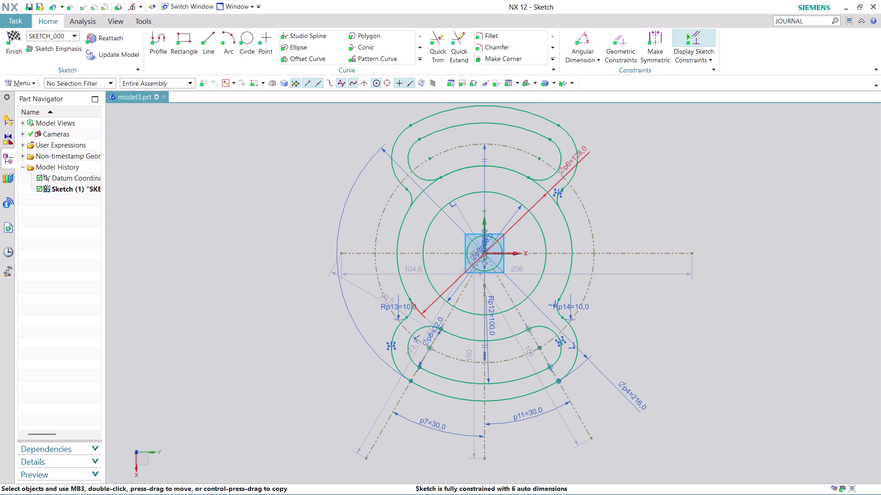
Trim the circle segments crossing the mirrored upper slot, plus the lower inner arc.
scroll(up, 3)
click(439, 45)
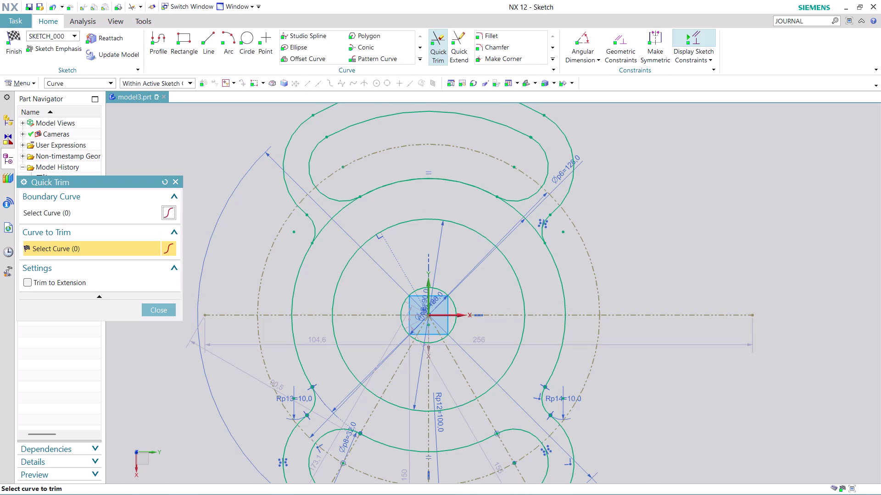
click(337, 219)
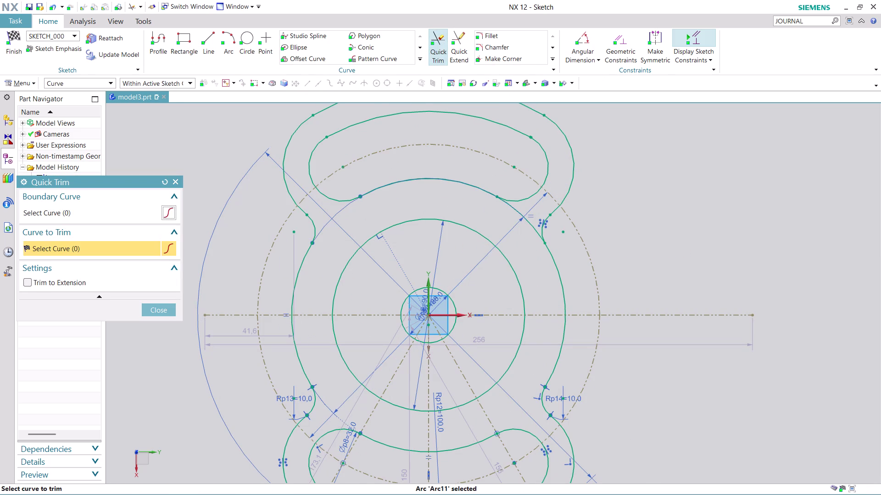
click(526, 221)
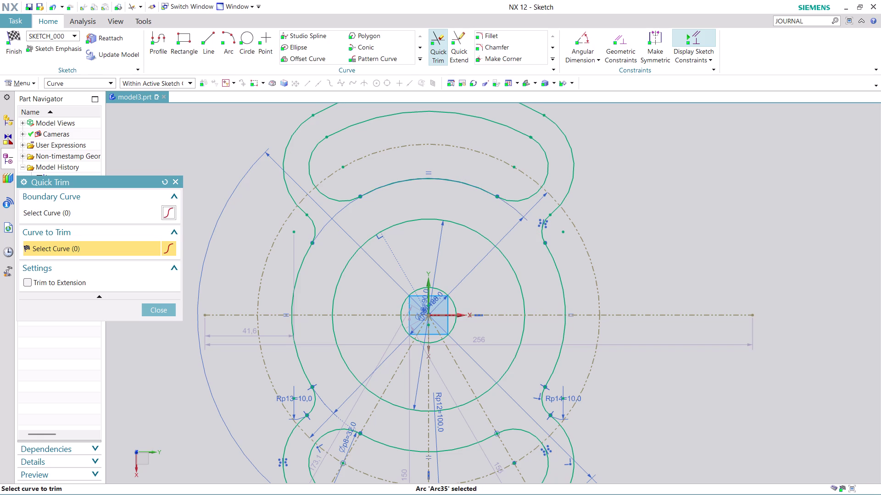
scroll(down, 3)
scroll(down, 3)
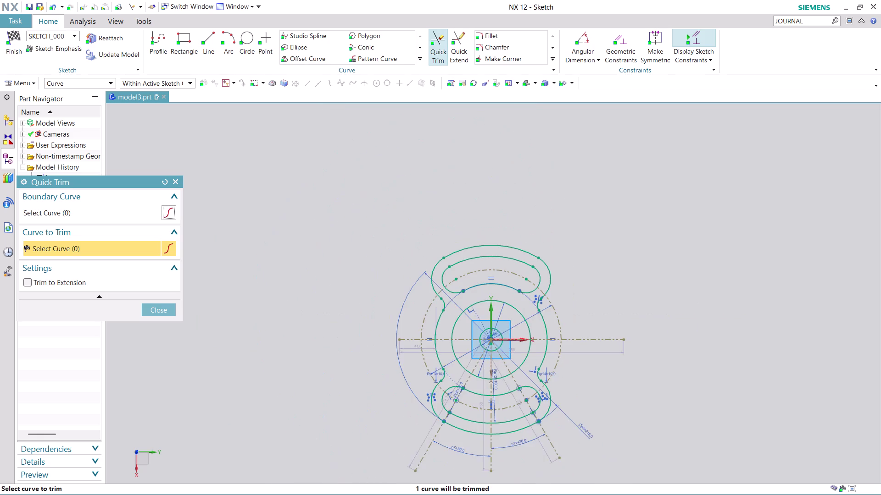
scroll(up, 3)
scroll(up, 3)
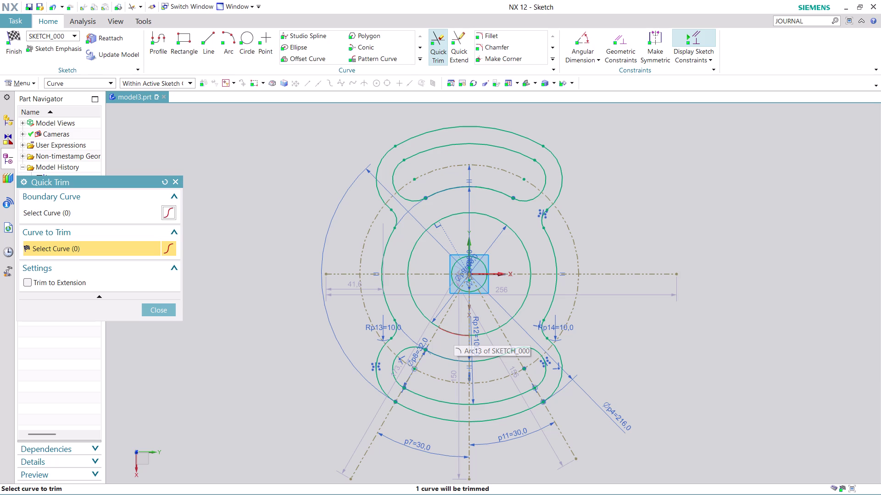
click(151, 312)
Delete the inner concentric circle around the hub from the sketch.
right_click(420, 311)
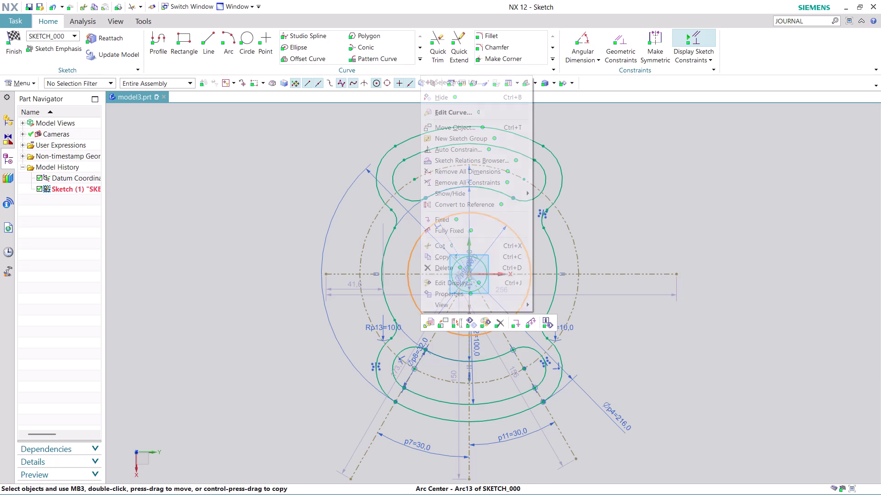
click(445, 269)
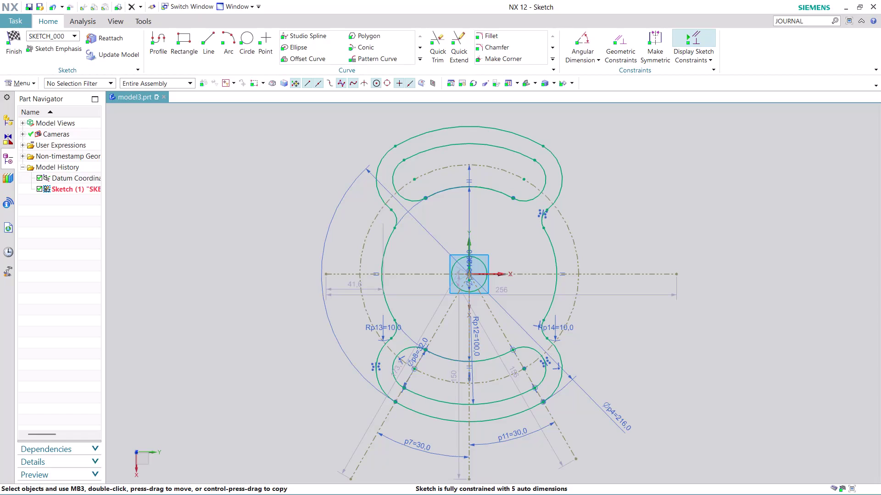
click(583, 53)
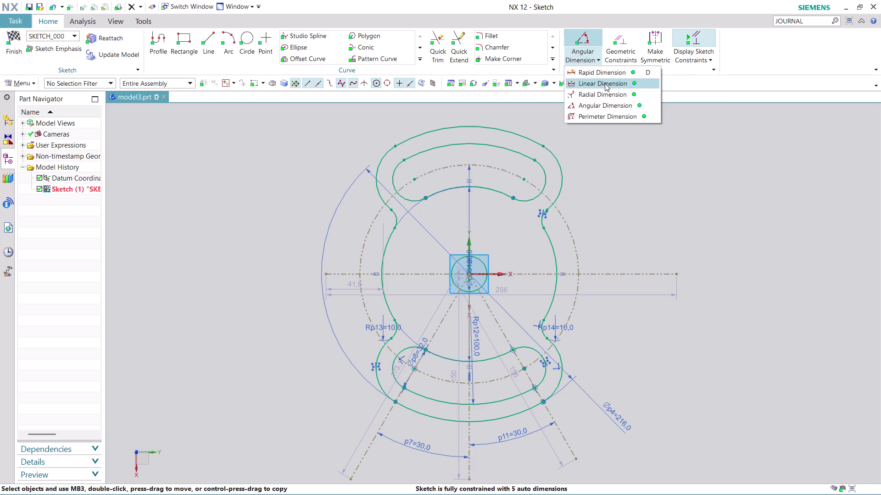
click(605, 89)
click(554, 251)
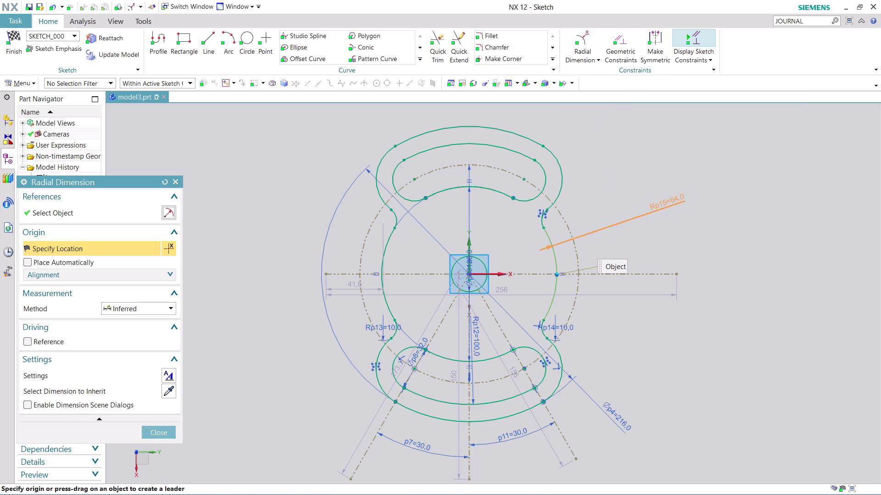
click(667, 202)
click(437, 278)
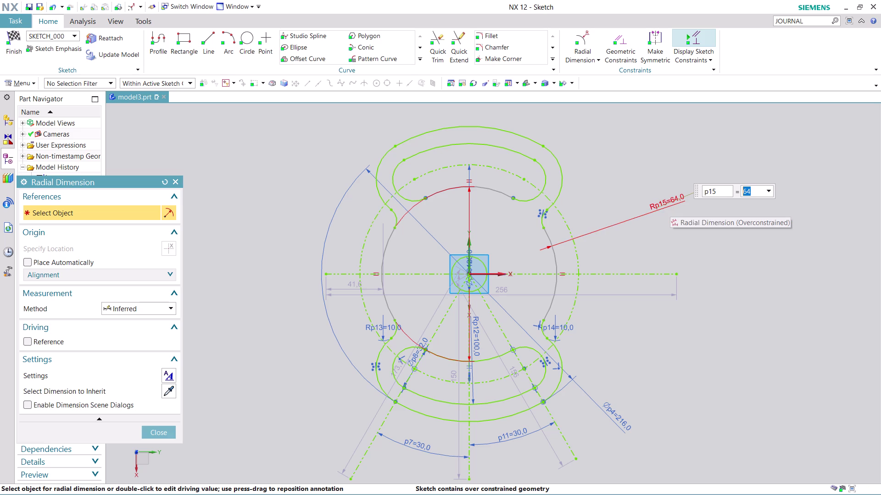
click(153, 435)
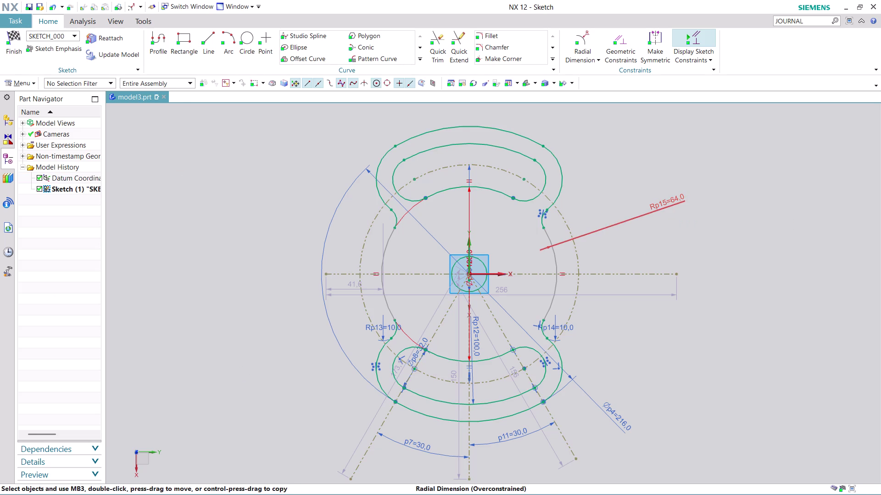
right_click(662, 208)
click(699, 328)
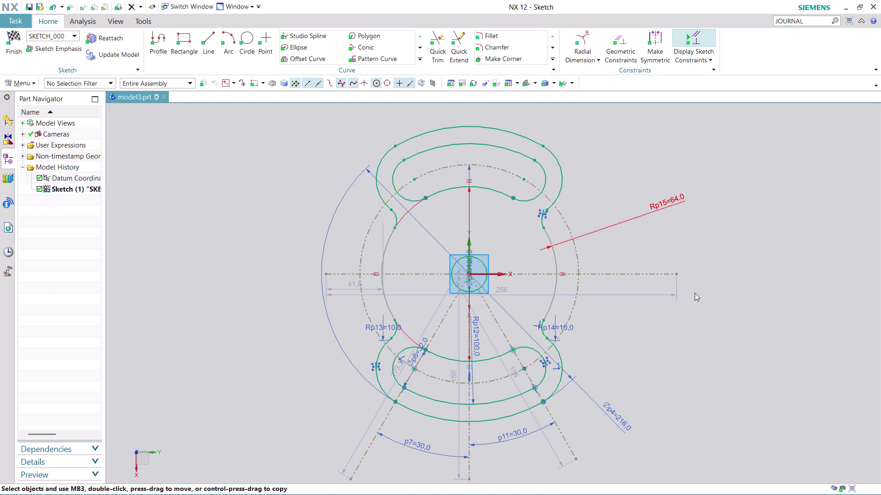
click(448, 279)
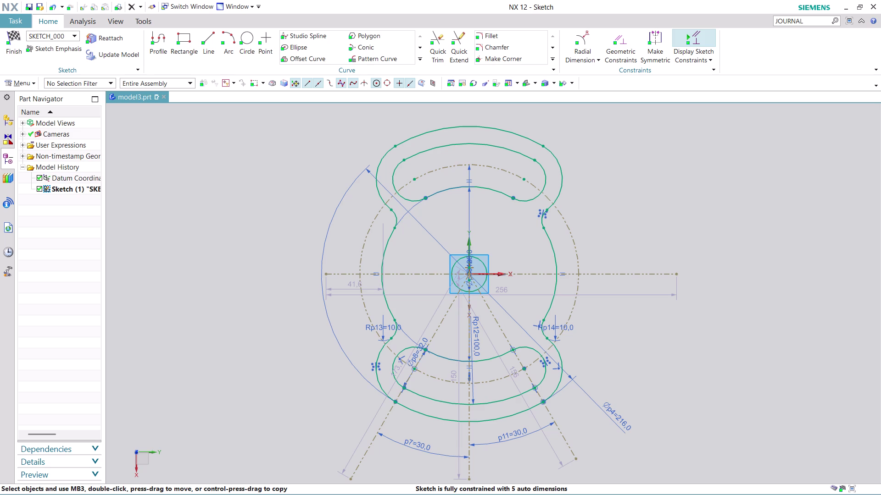
Undo the circle deletion, trims and mirror until the slot end circles are whole.
key(ctrl+z)
key(ctrl+z)
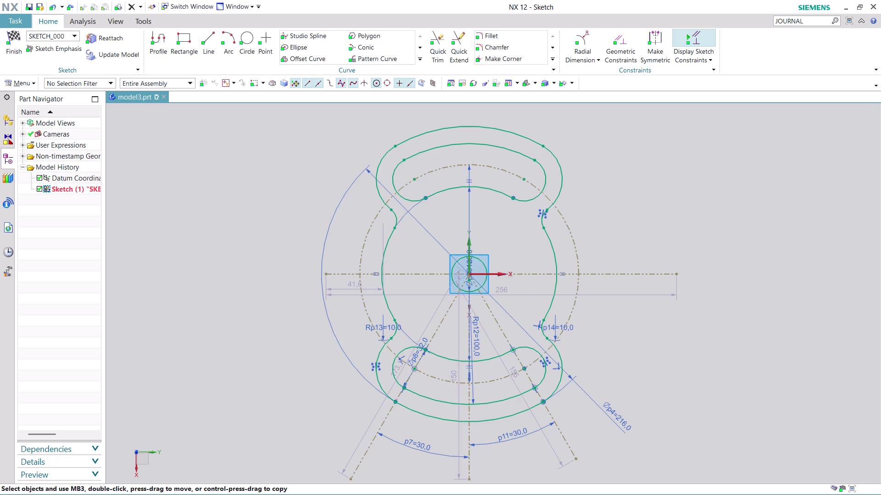
key(ctrl+z)
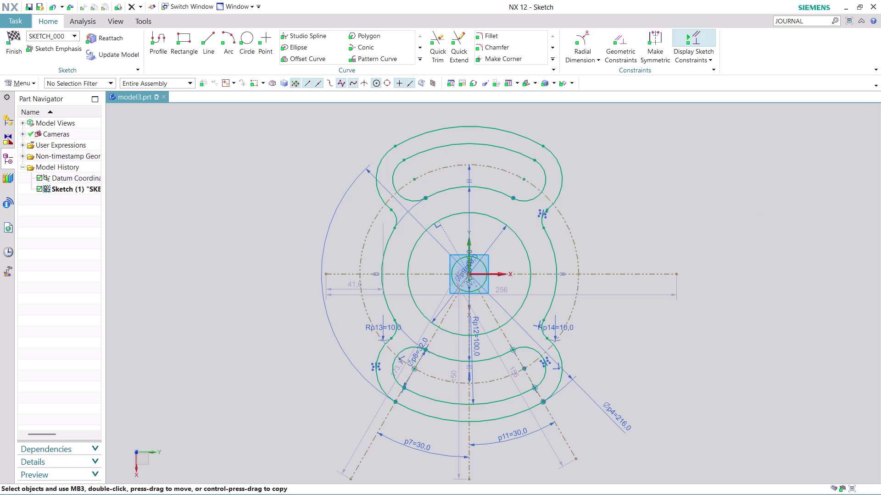
key(ctrl+z)
key(ctrl+z)
key(ctrl+z)
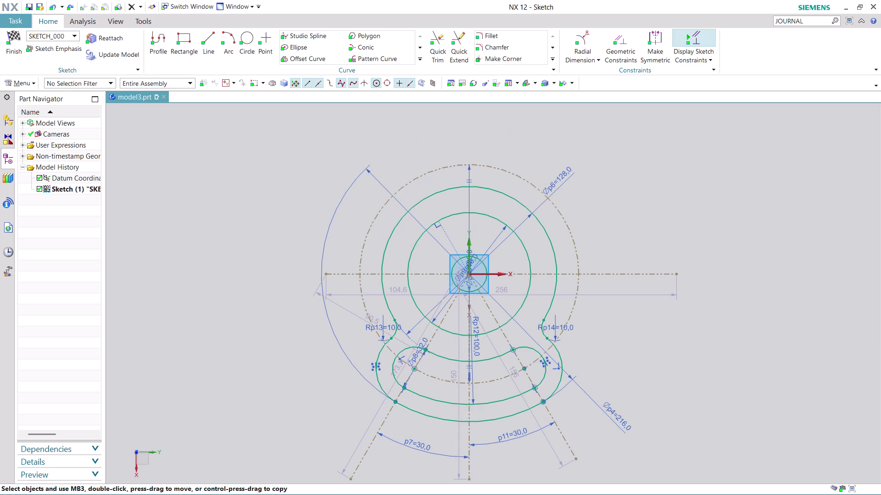
key(ctrl+z)
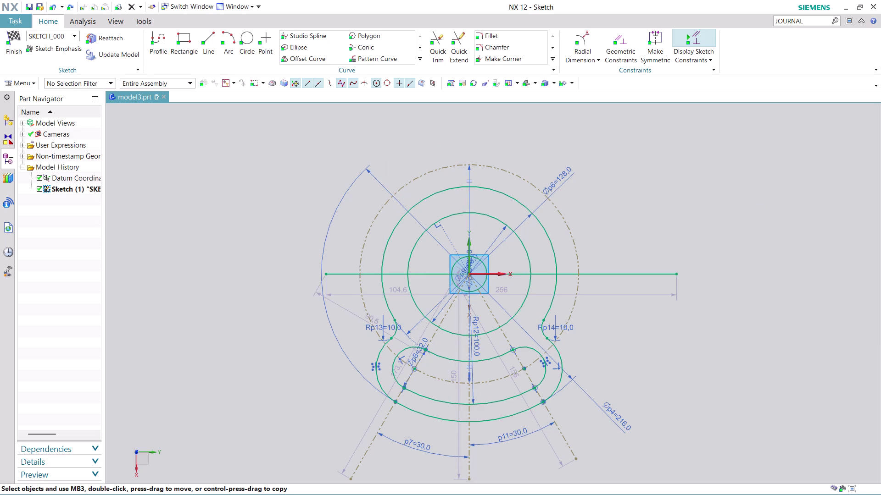
key(ctrl+z)
key(ctrl+z)
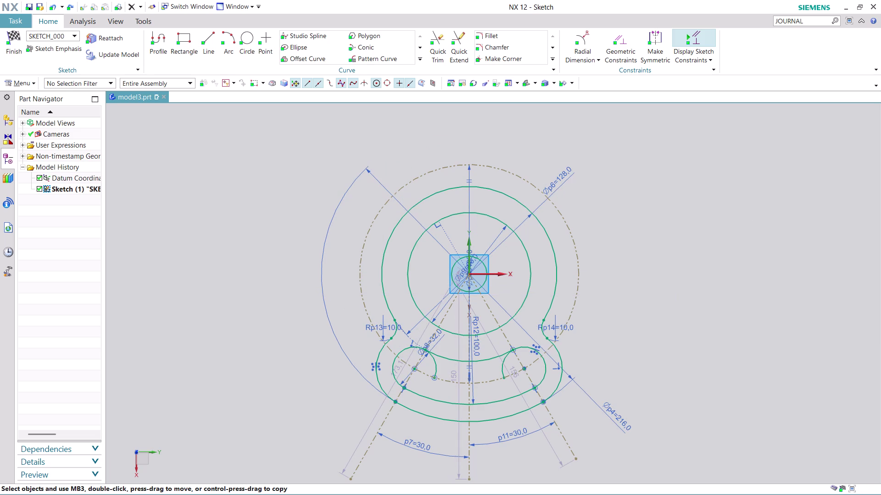
key(ctrl+z)
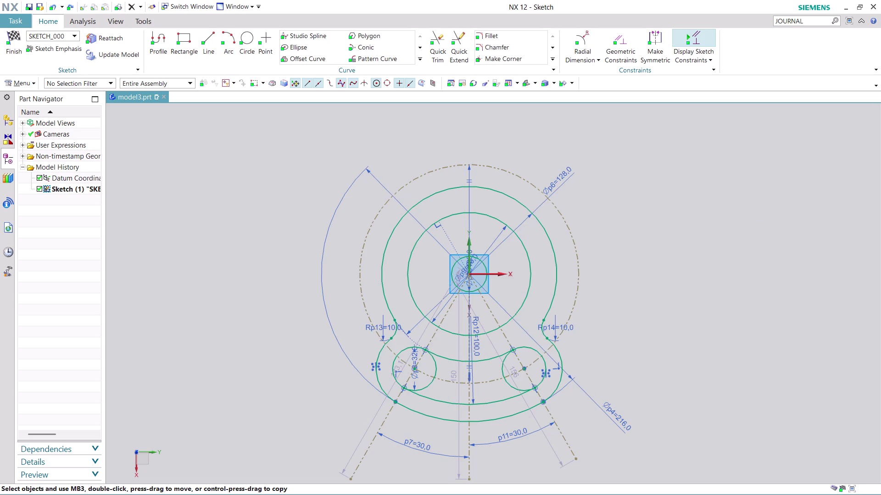
key(ctrl+z)
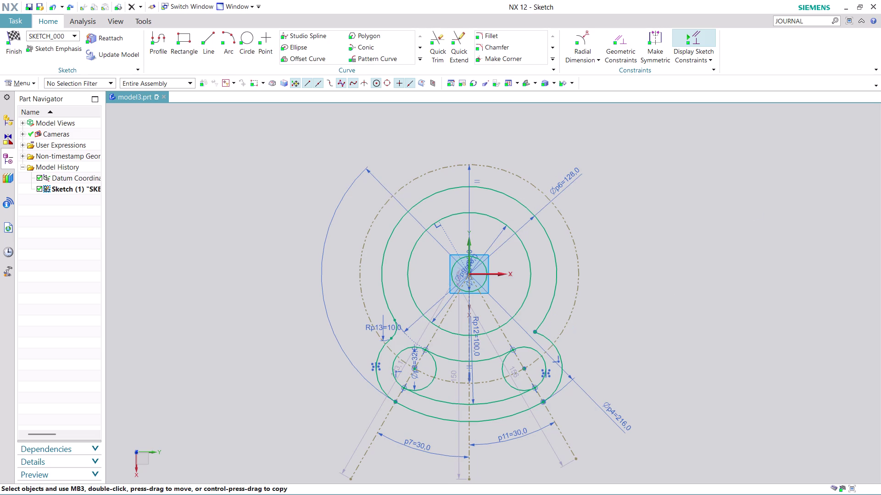
key(ctrl+z)
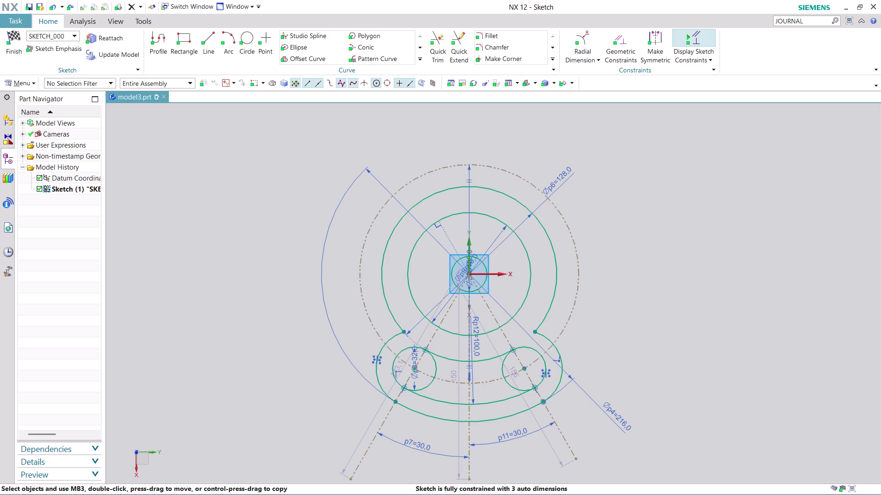
scroll(down, 3)
scroll(up, 3)
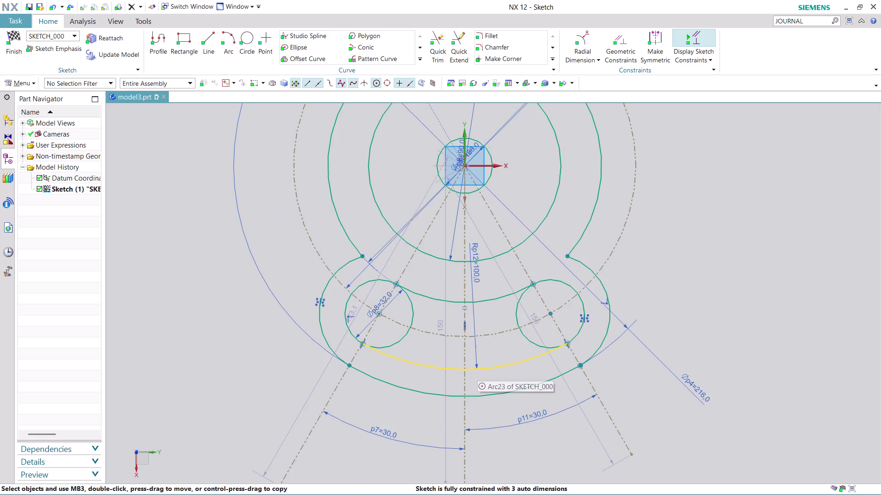
scroll(up, 3)
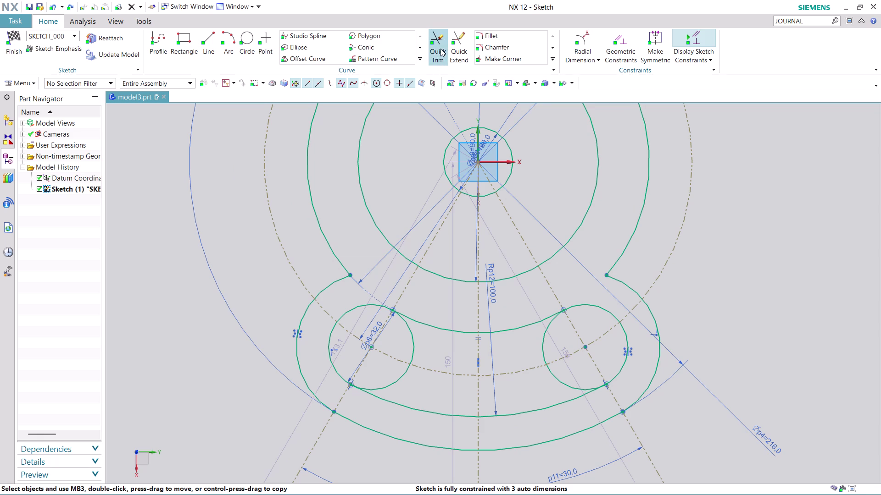
Fillet the left junction of the central circle and outer lobe with radius 10.
click(440, 48)
click(334, 253)
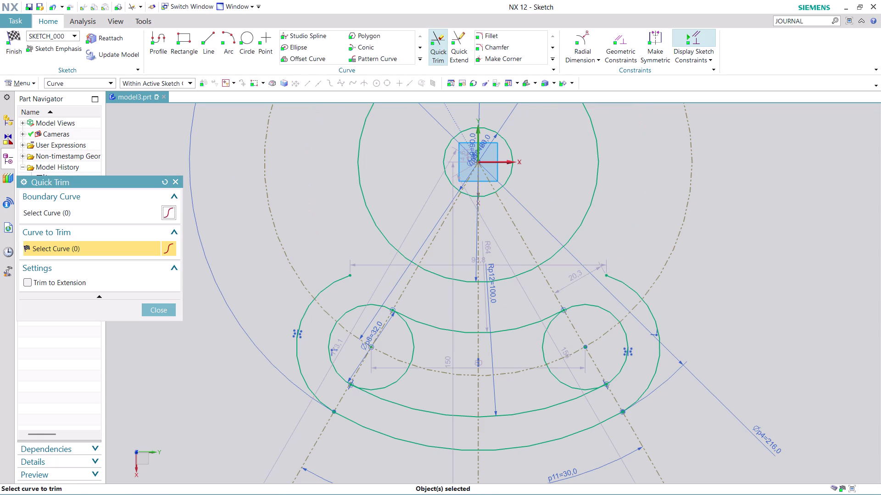
click(165, 313)
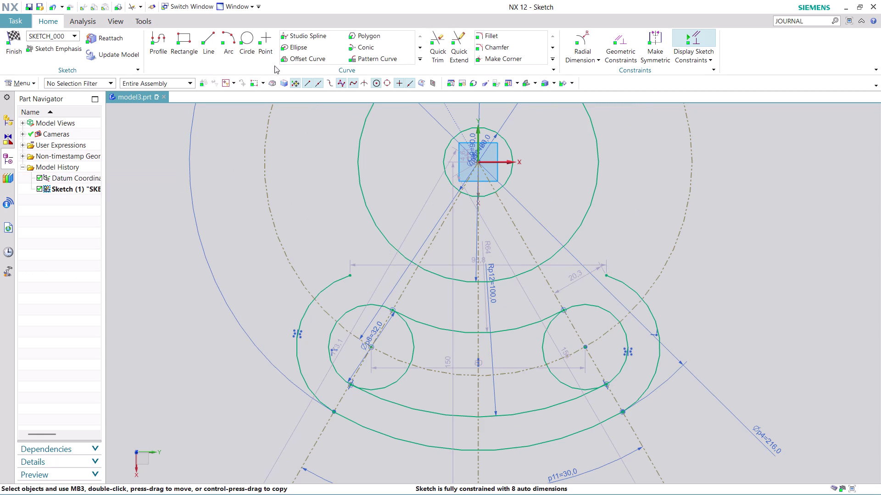
click(501, 37)
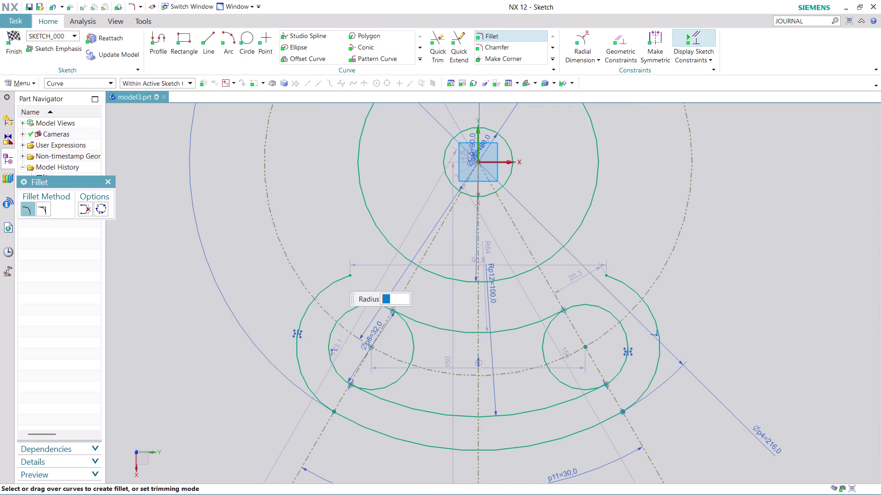
click(332, 285)
click(367, 207)
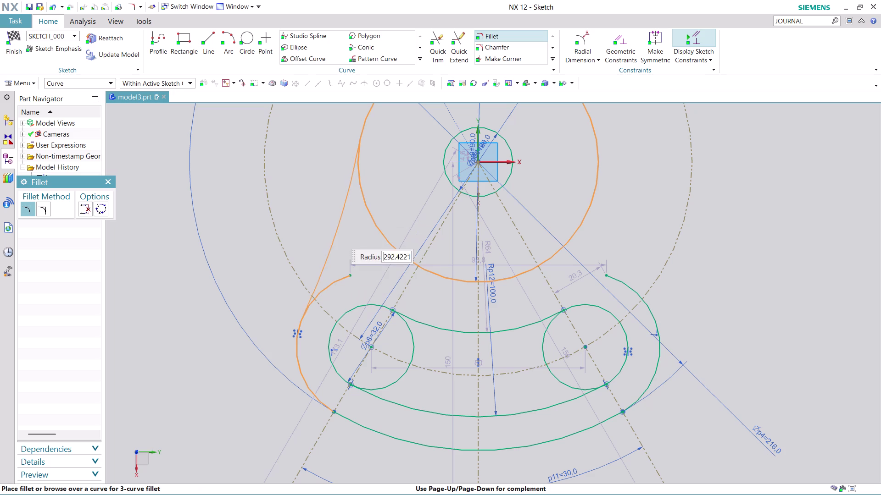
text(1)
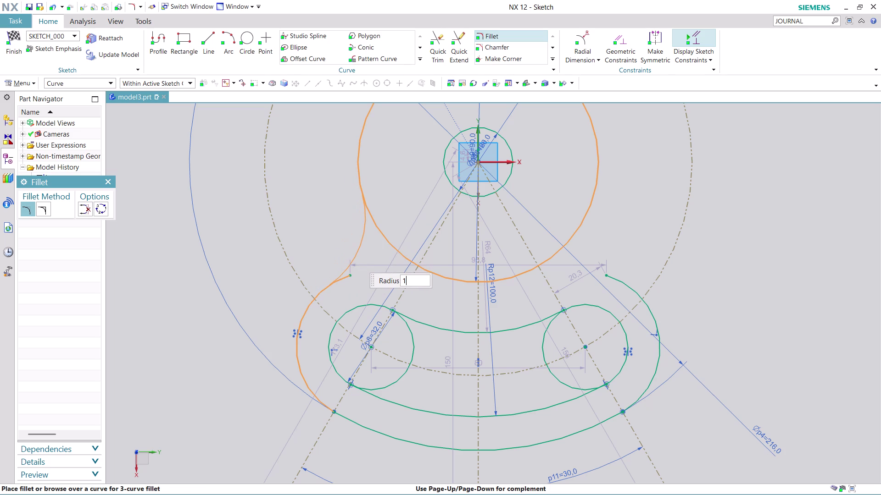
text(0)
key(Return)
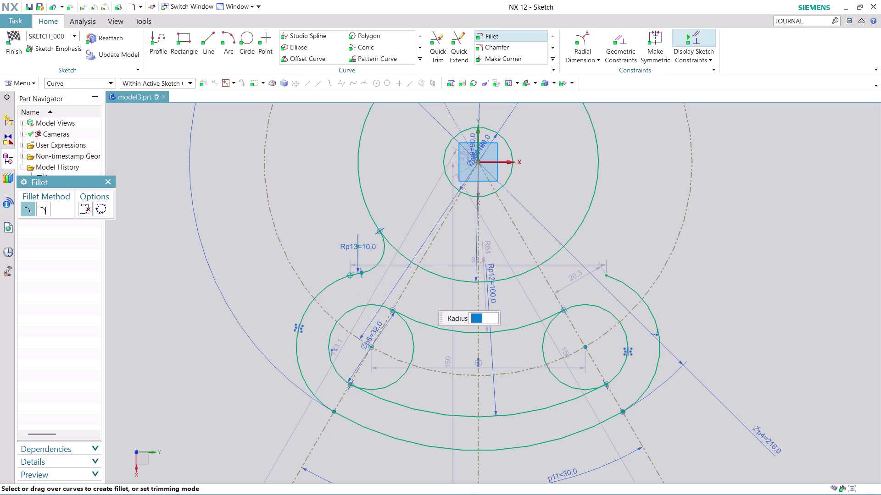
Add the matching radius 10 fillet on the right side.
click(589, 209)
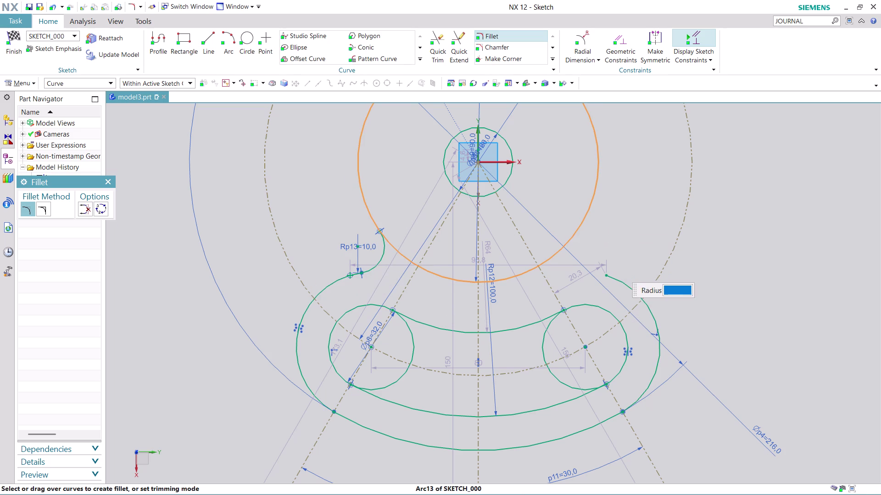
click(616, 280)
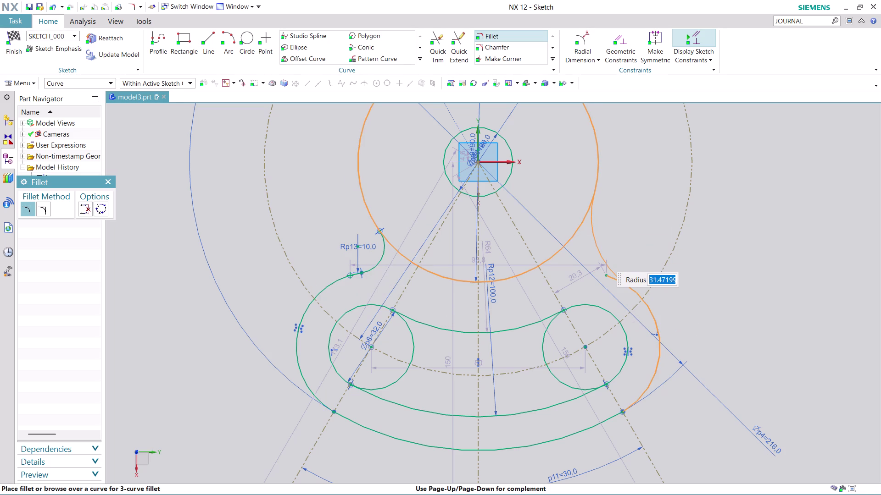
text(10)
key(Return)
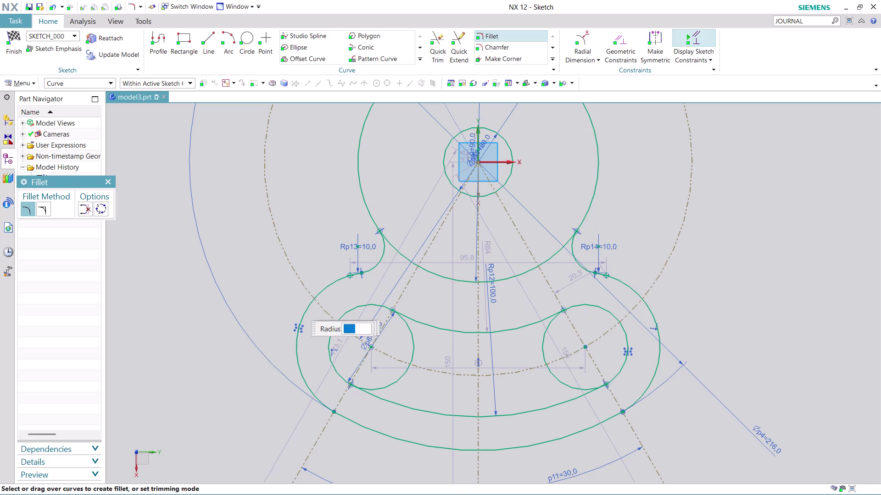
scroll(up, 3)
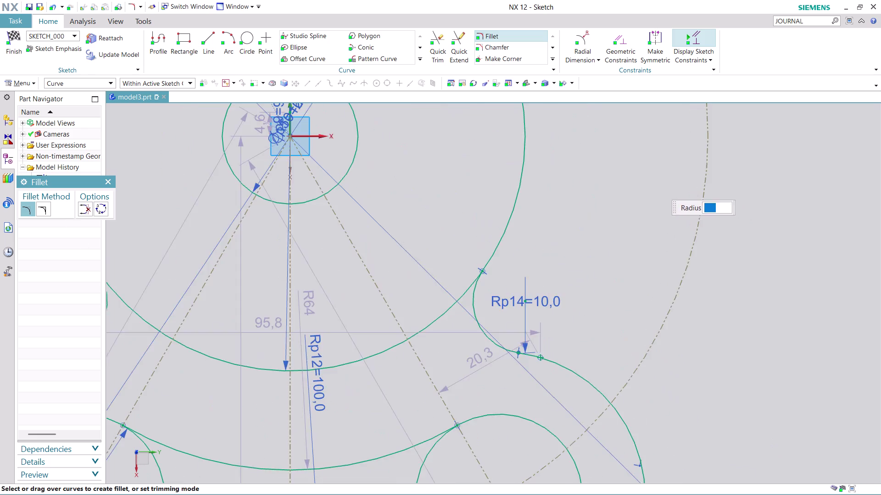
scroll(down, 3)
scroll(up, 3)
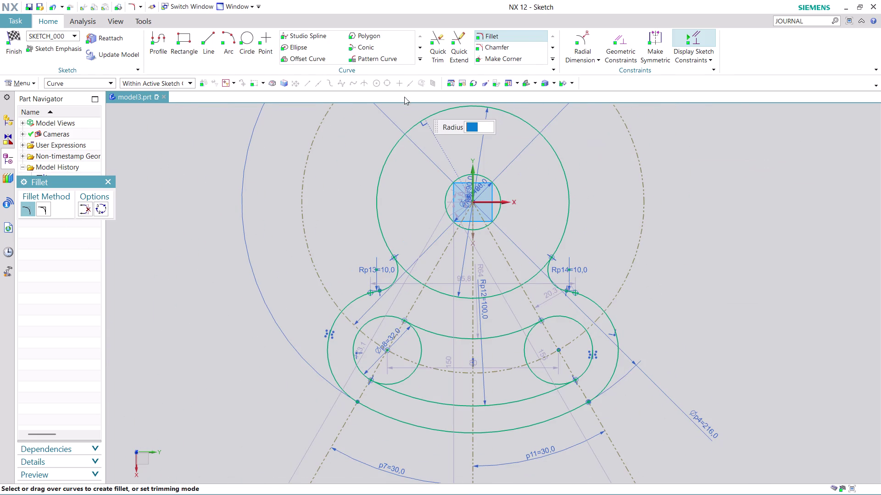
click(442, 43)
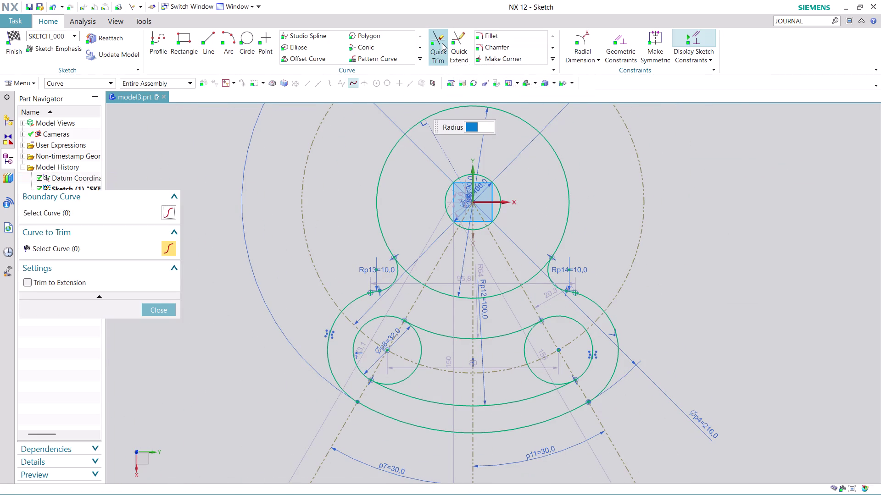
Trim the three leftover slot and lobe arc segments, then close Quick Trim.
click(421, 350)
click(406, 379)
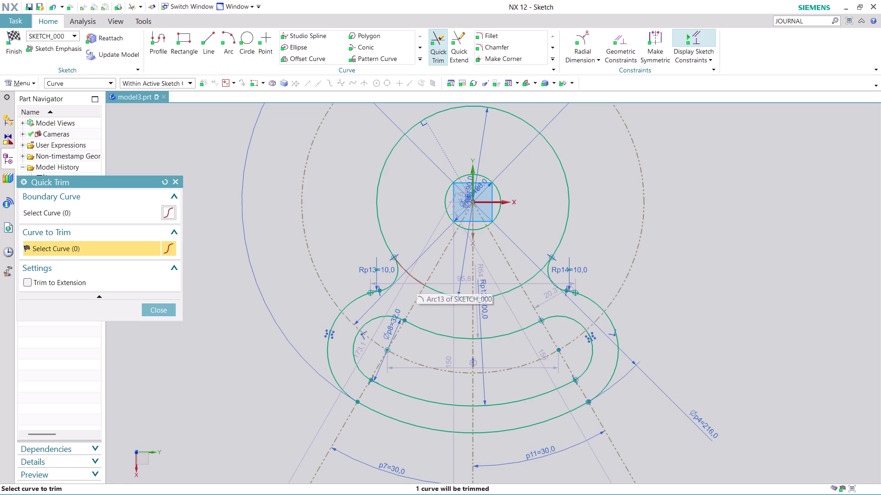
scroll(down, 3)
scroll(up, 3)
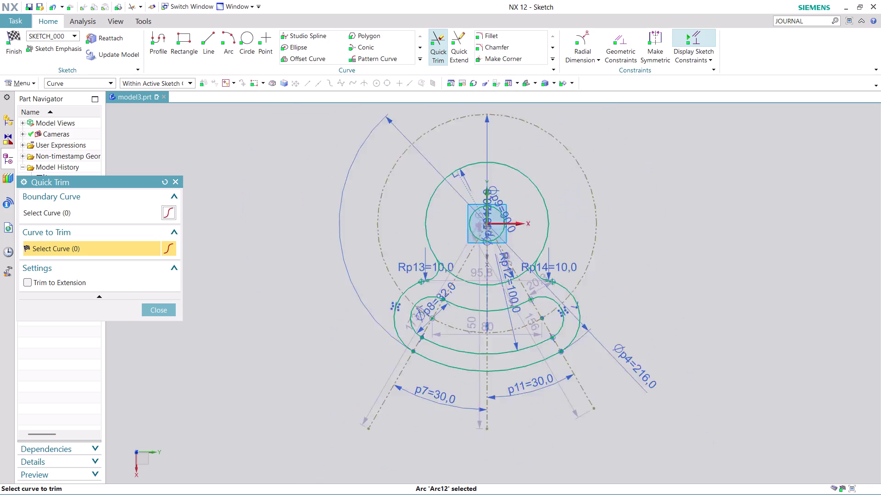
scroll(up, 3)
scroll(down, 3)
click(157, 311)
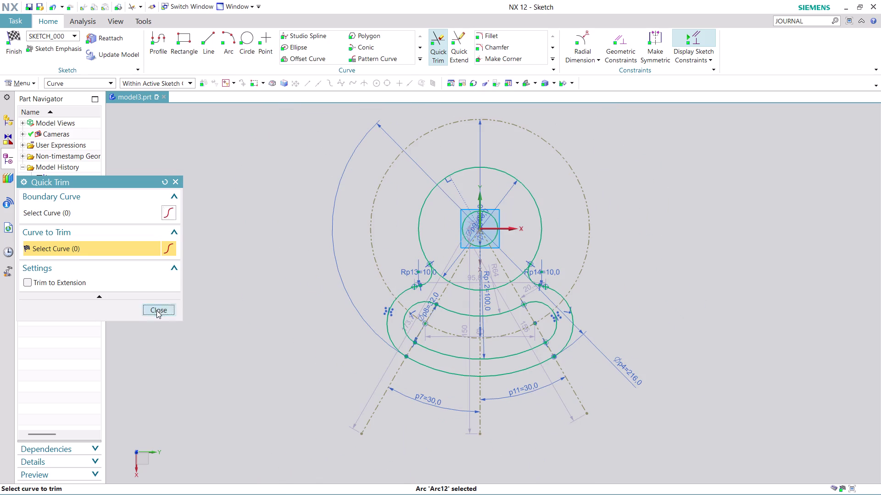
click(211, 35)
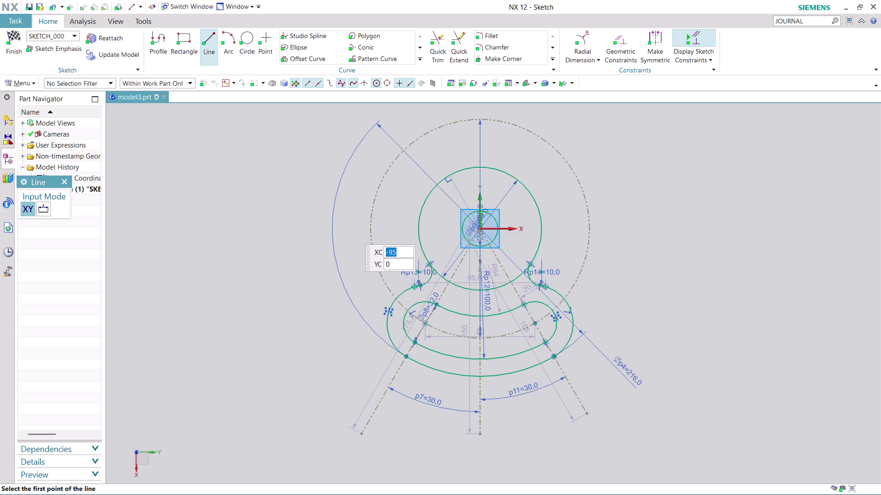
Draw a 198-long horizontal line from XC -95 and convert it to reference.
click(379, 227)
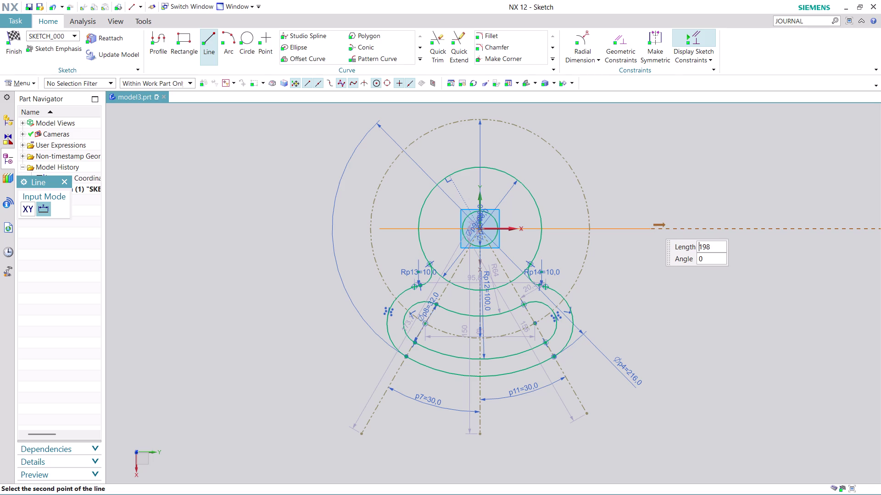
click(610, 224)
key(Escape)
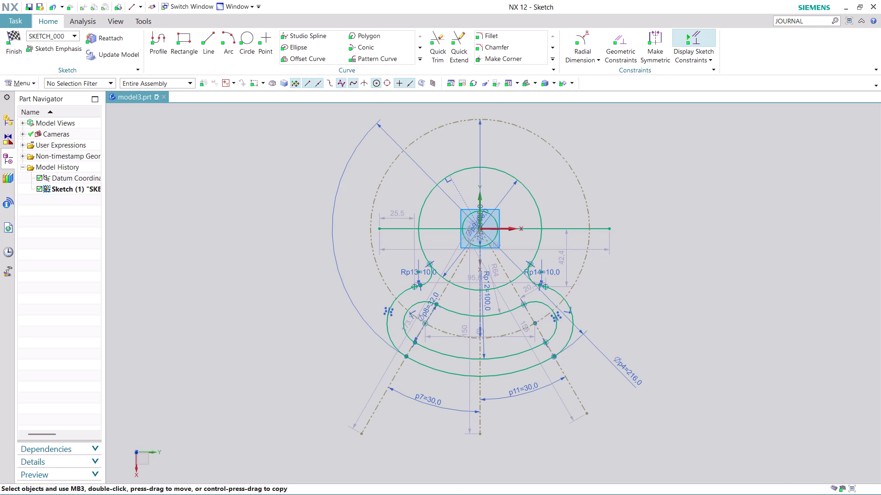
right_click(571, 227)
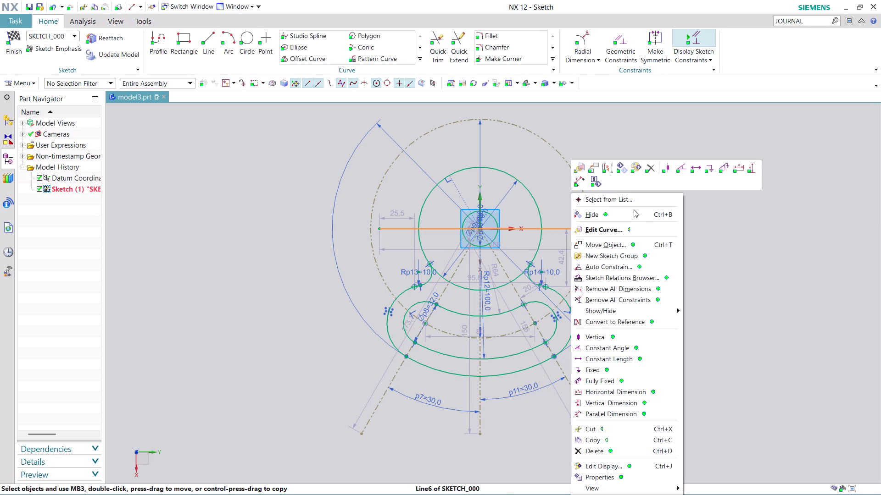
click(630, 319)
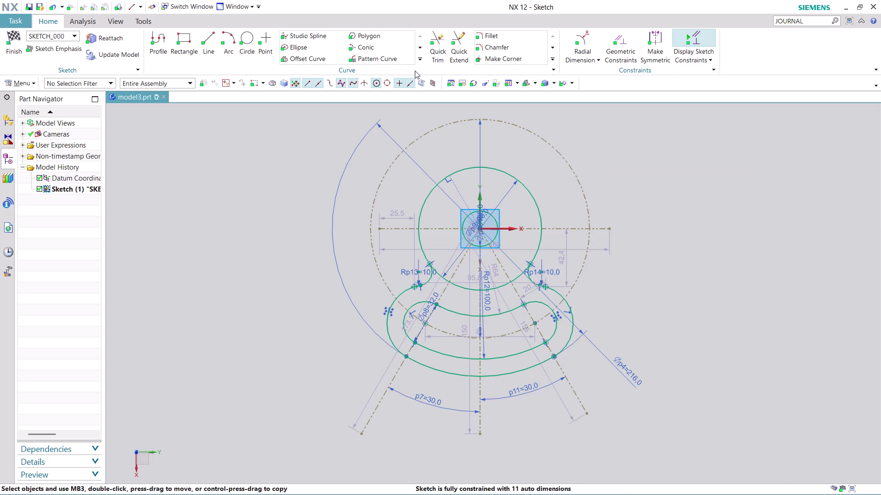
click(422, 59)
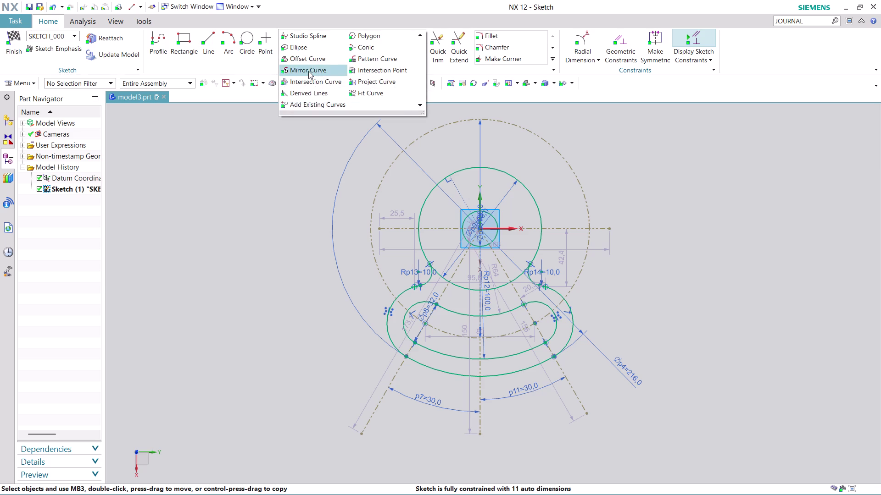
Select the lower lobe, slot and fillet curves for Mirror Curve.
click(308, 71)
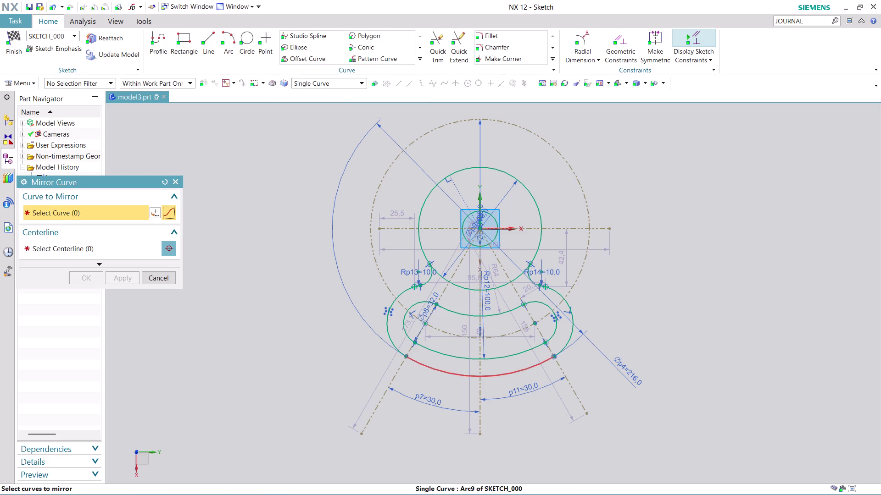
click(427, 279)
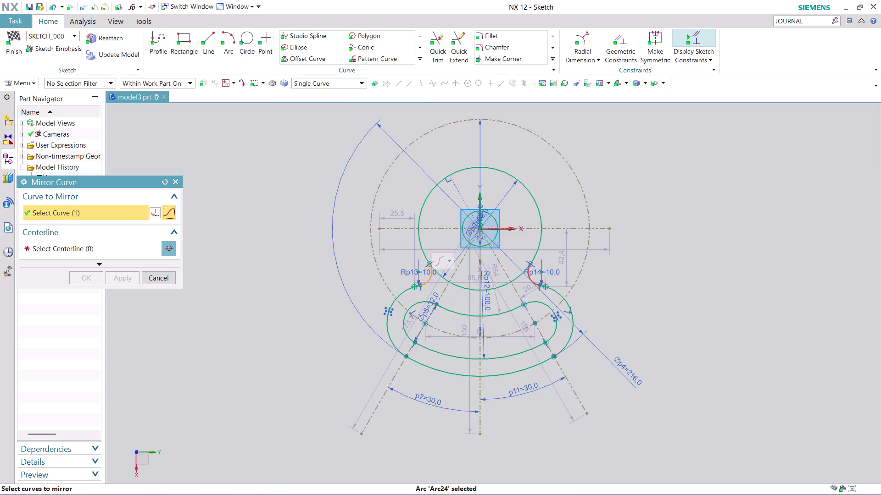
click(533, 281)
click(403, 296)
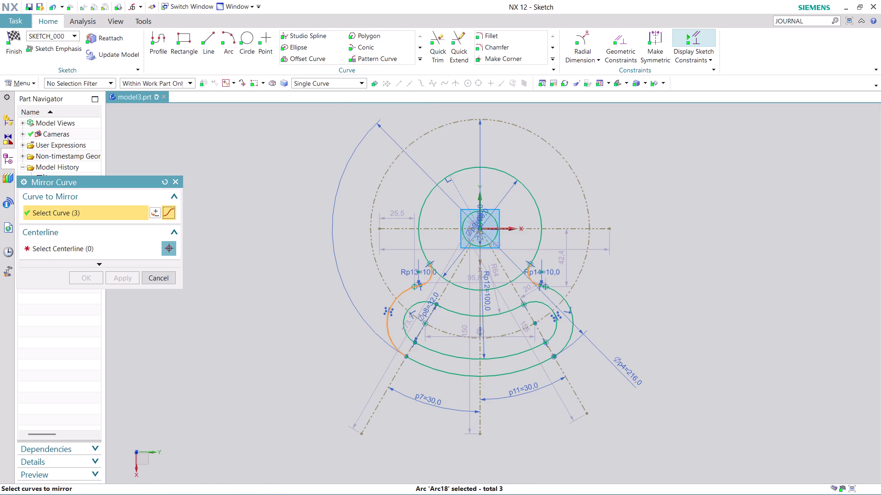
click(560, 295)
click(493, 375)
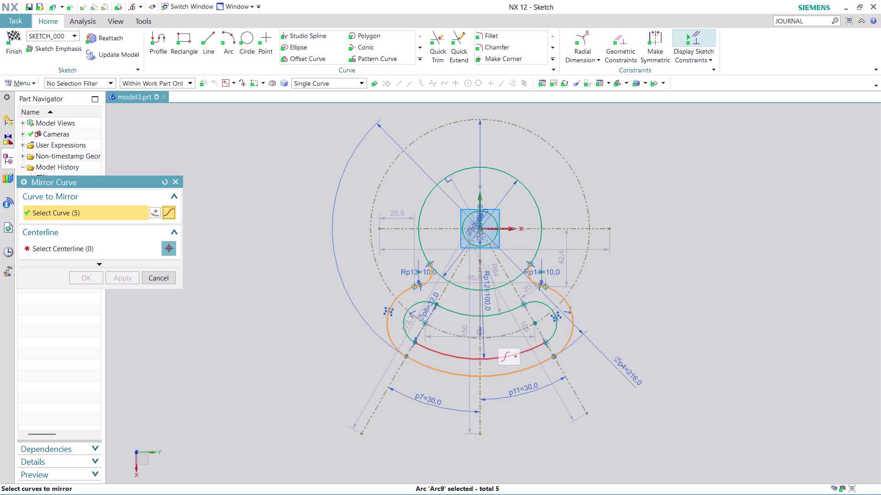
click(461, 357)
click(409, 334)
click(476, 317)
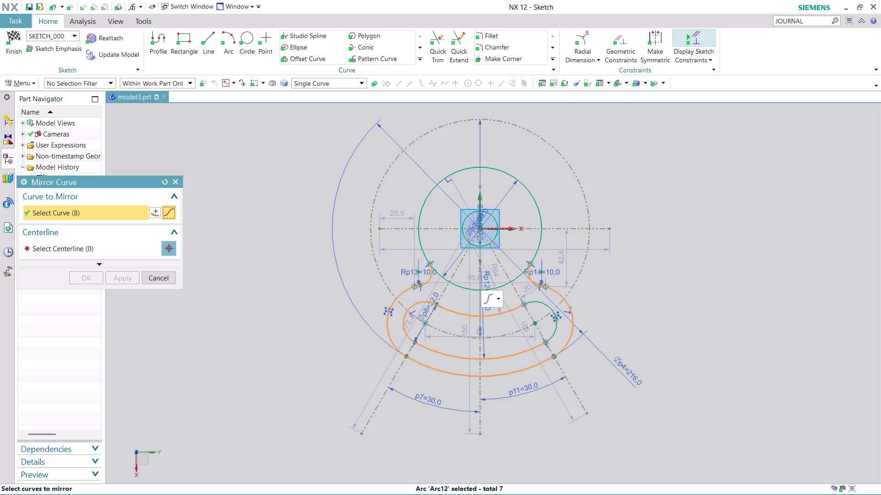
click(545, 310)
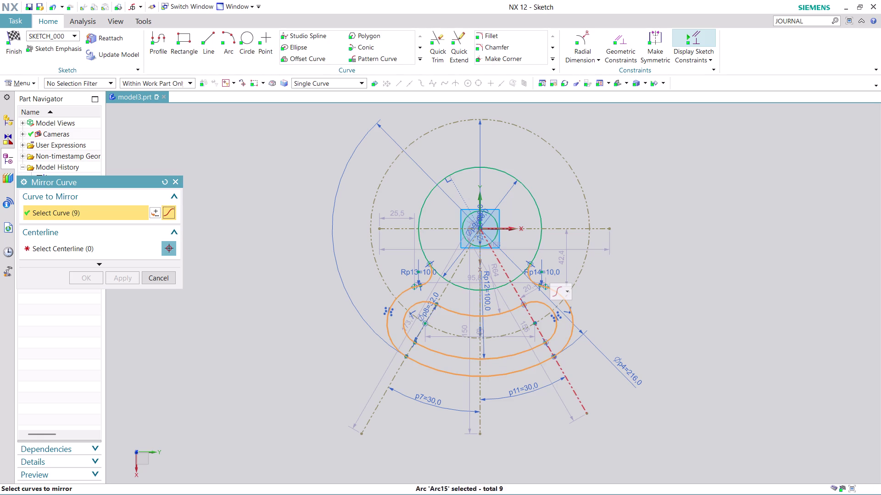
click(110, 243)
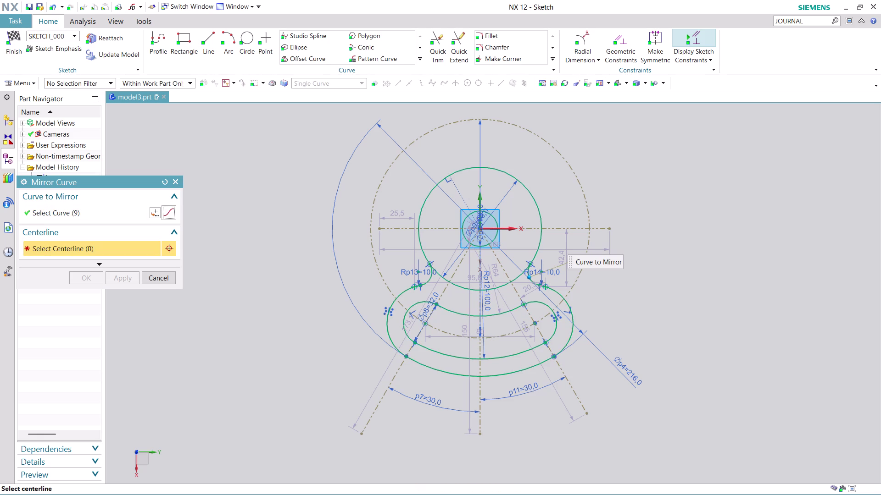
Mirror the selected curves across the horizontal reference centerline.
click(570, 228)
scroll(up, 3)
scroll(down, 3)
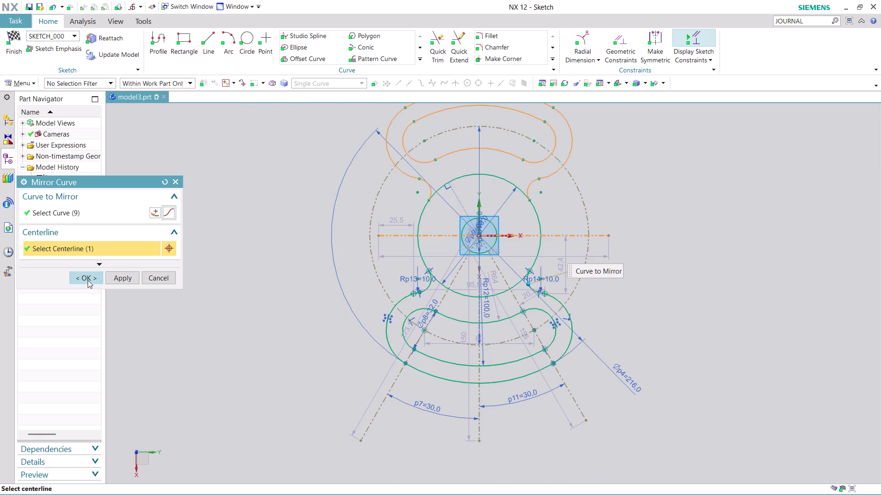
click(86, 279)
scroll(up, 3)
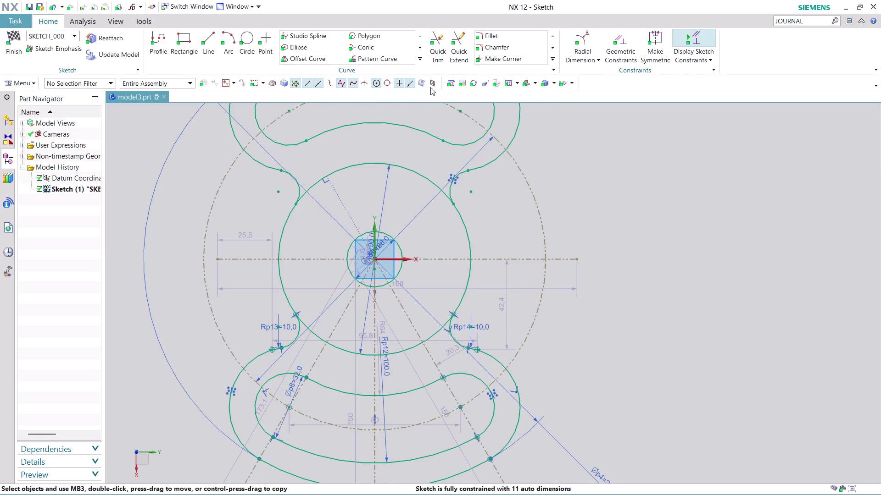
Trim the central circle's overlapping arcs between the fillets and finish the sketch.
click(437, 39)
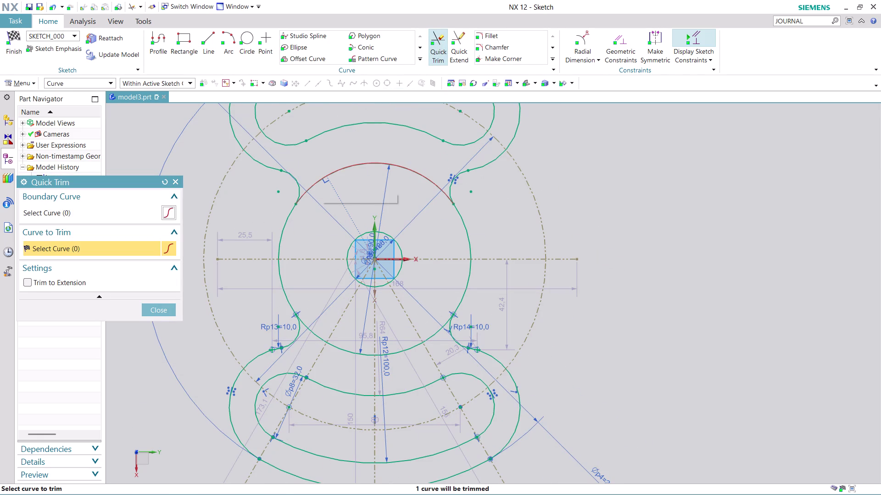
click(321, 180)
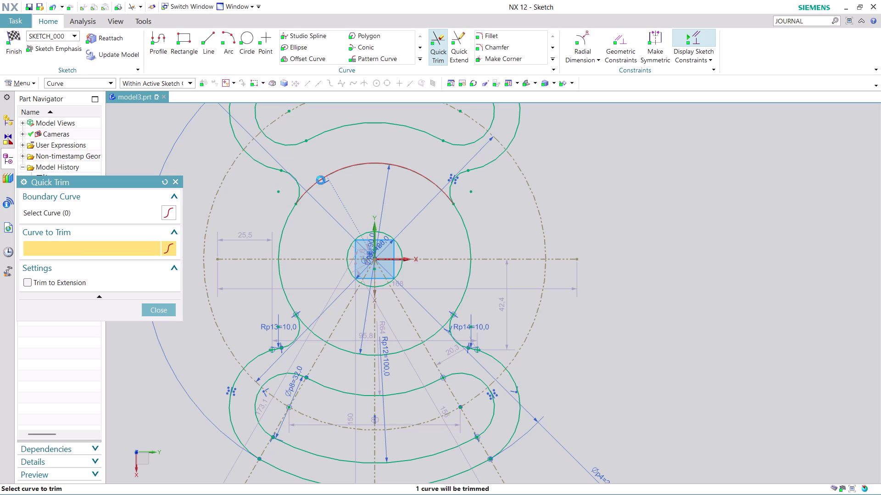
click(344, 351)
click(315, 335)
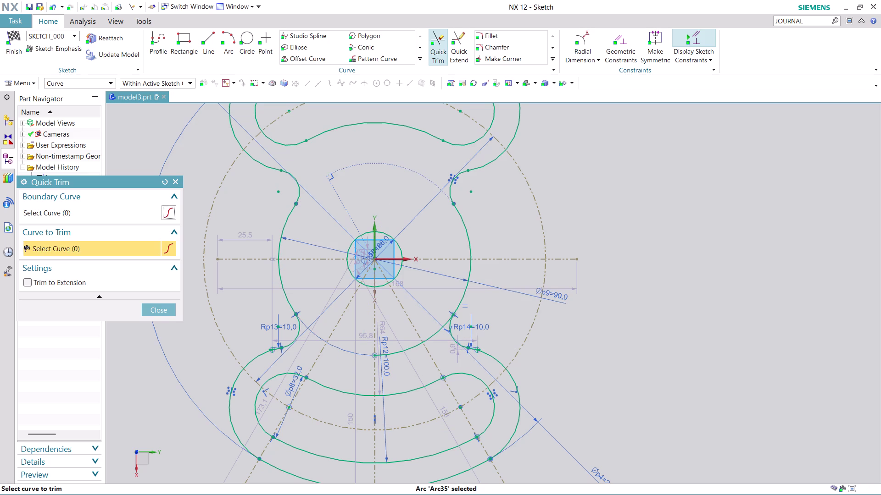
click(418, 344)
click(434, 337)
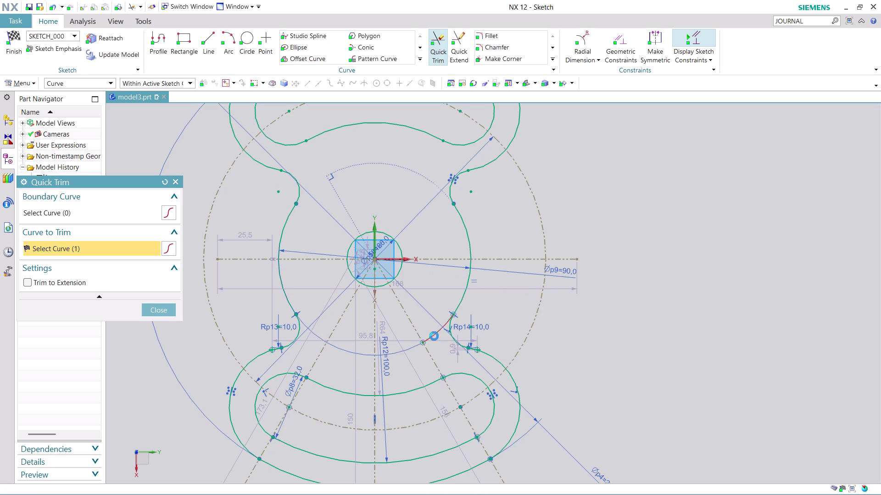
scroll(down, 3)
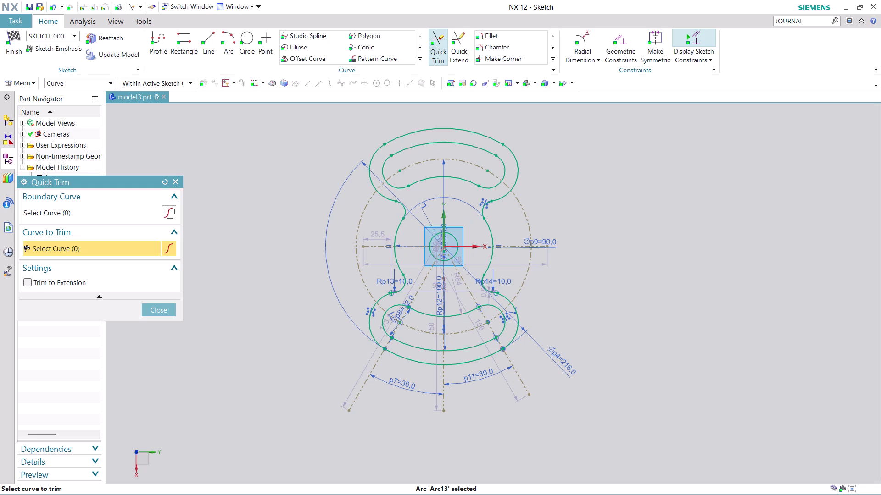
click(165, 314)
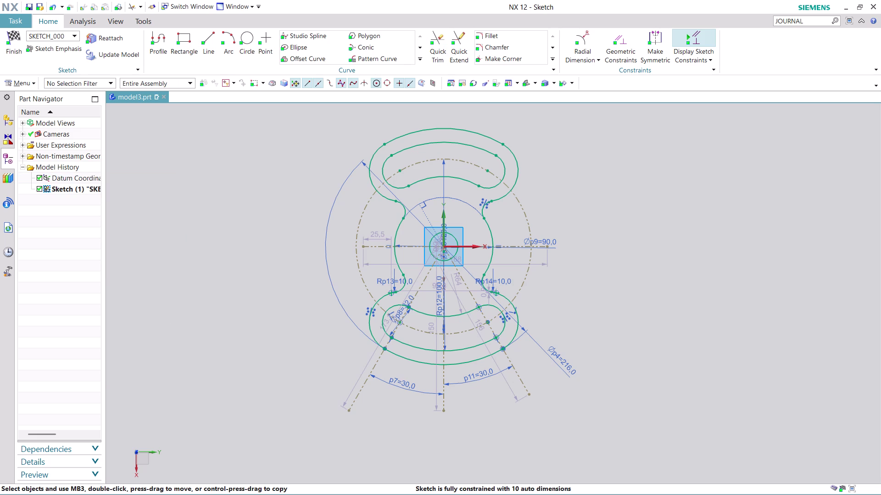
click(5, 47)
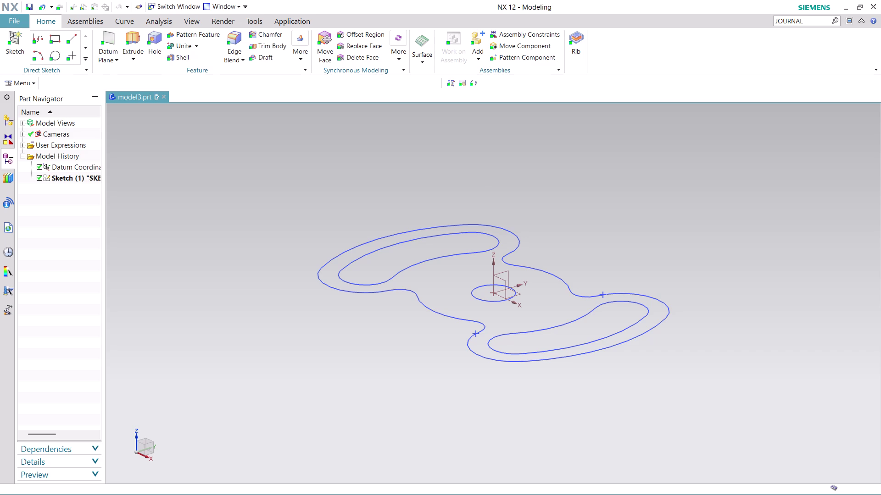
Extrude the sketch profile 20 mm into a solid plate and save the part.
click(132, 41)
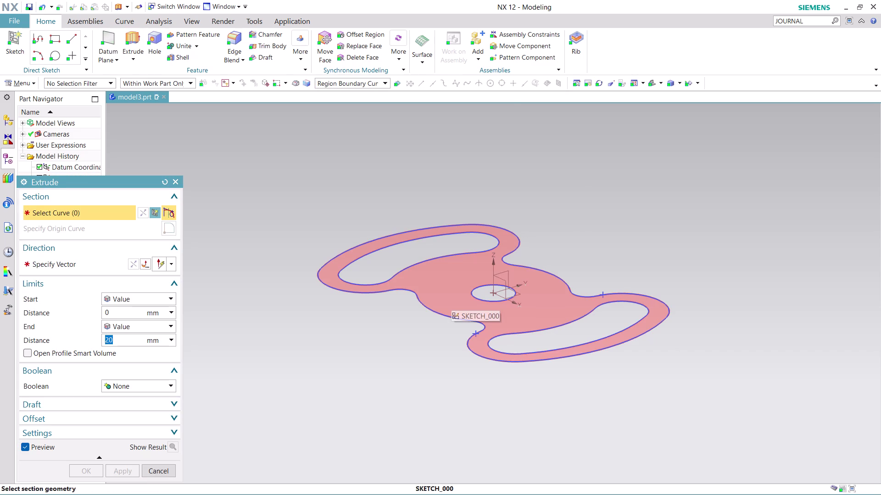
click(451, 299)
middle_drag(629, 191, 632, 219)
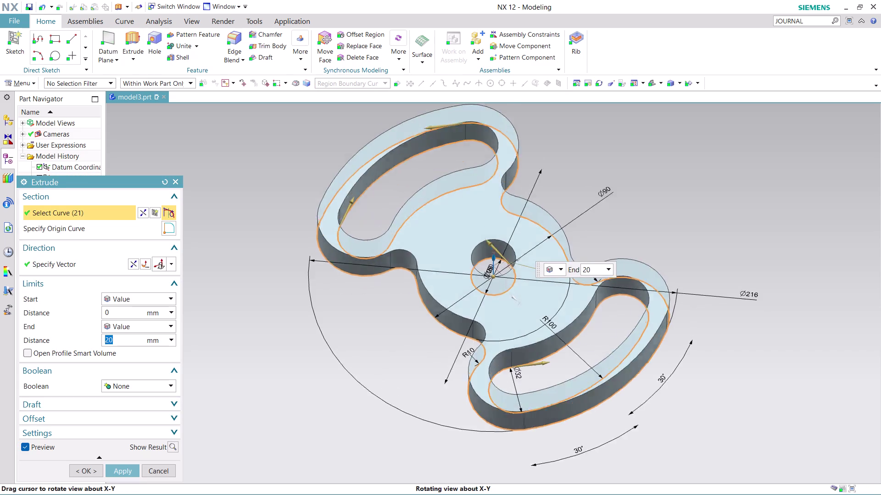
middle_drag(632, 220, 631, 237)
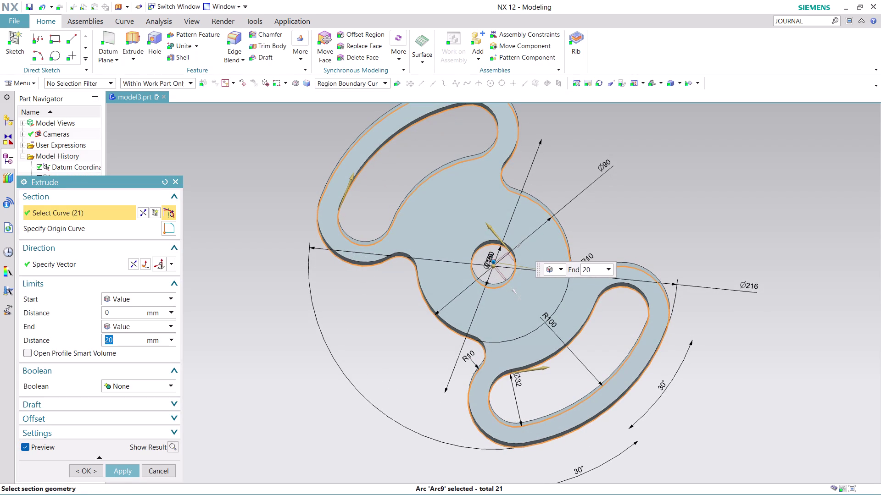
click(94, 470)
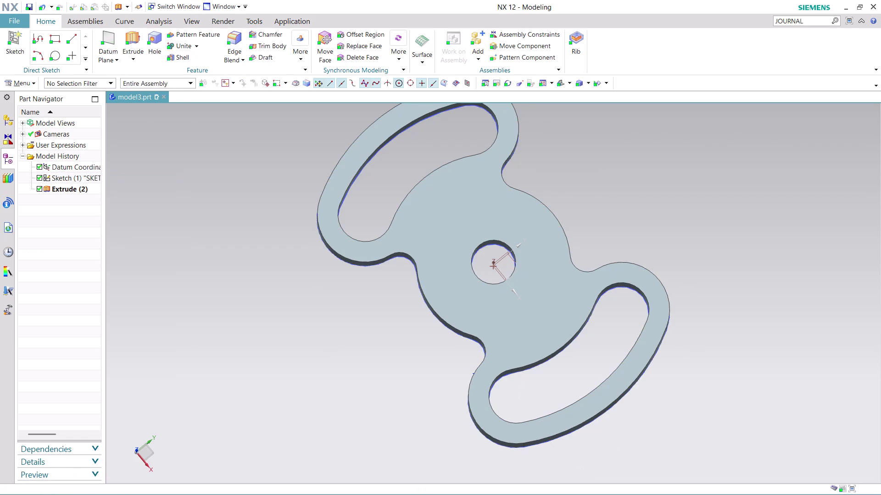
middle_drag(655, 211, 505, 199)
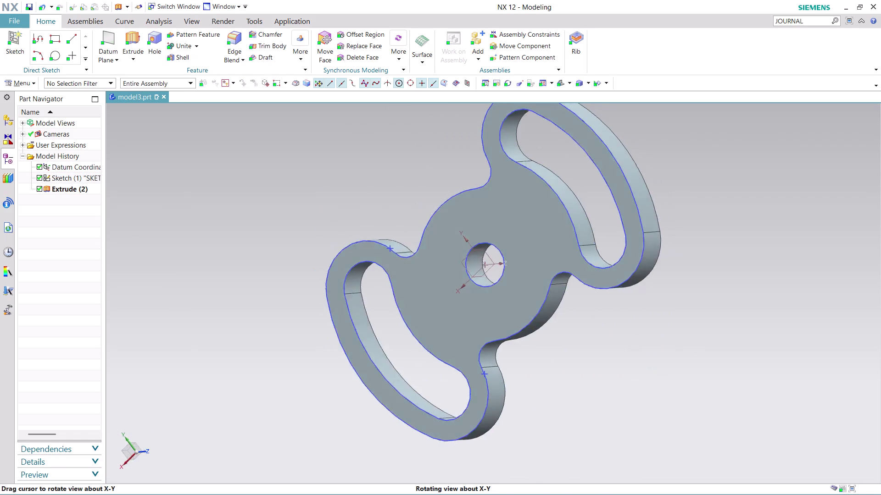
middle_drag(504, 199, 397, 232)
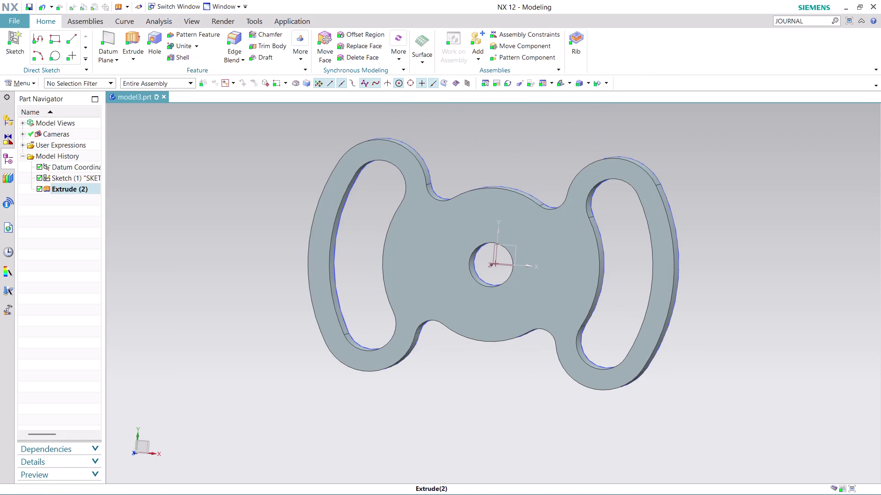
key(ctrl+s)
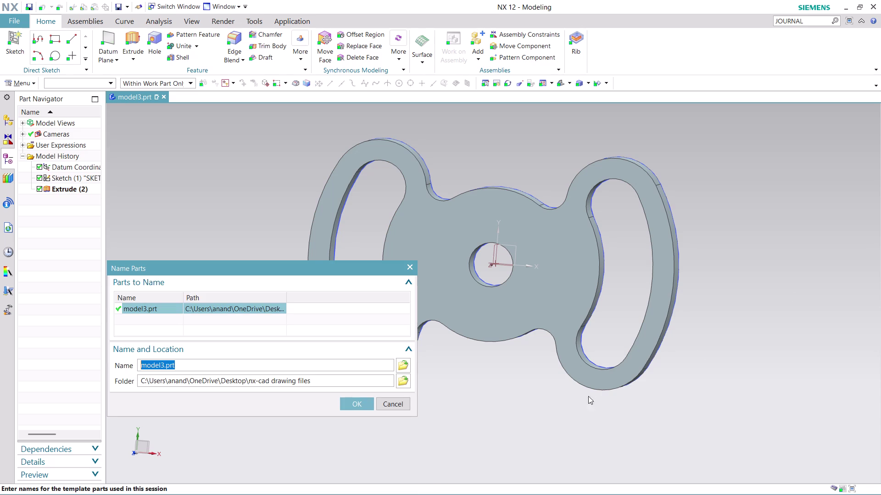
Confirm the Name Parts dialog to save model3.prt.
click(354, 404)
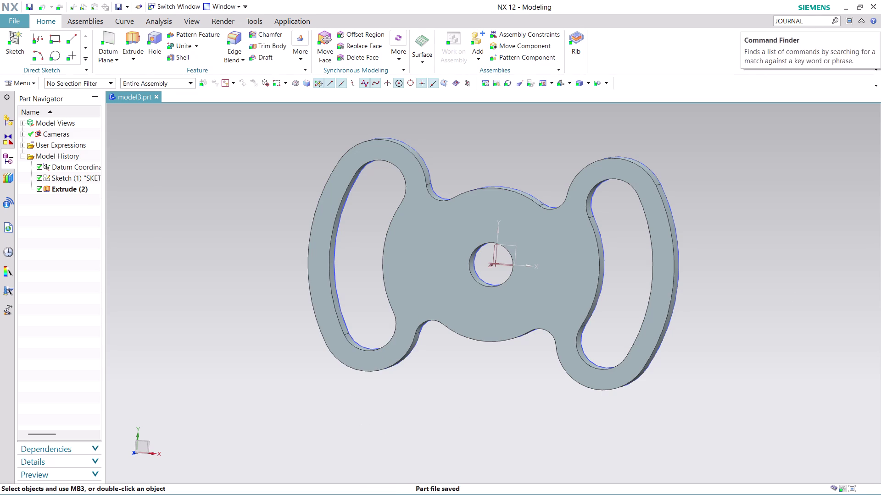
drag(813, 22, 804, 22)
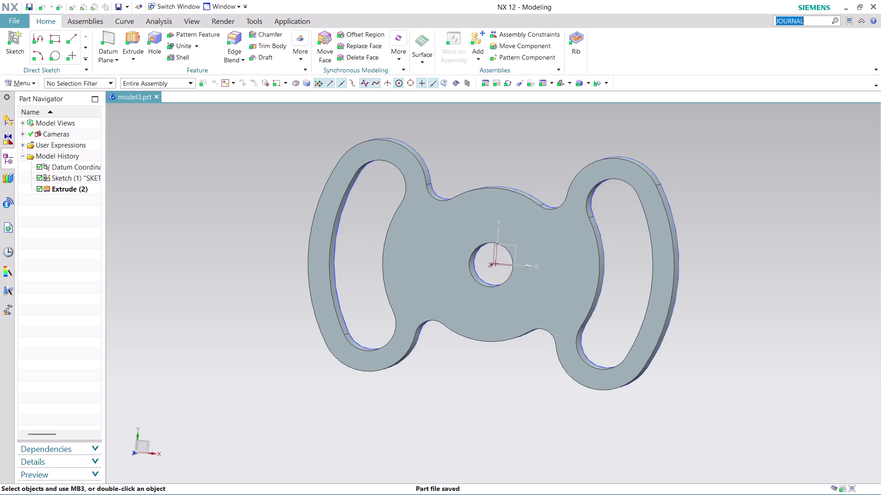
Stop journal recording through a JOURNAL command search, then close the results.
key(Return)
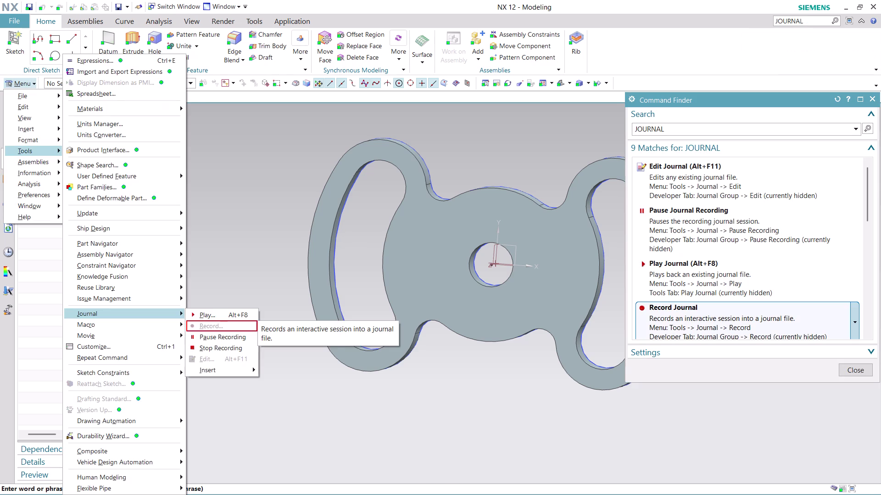
scroll(down, 3)
scroll(down, 3)
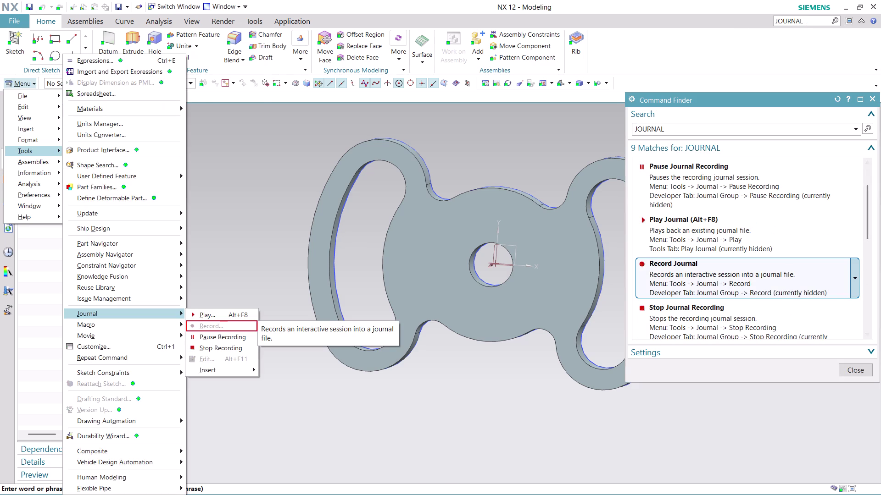
scroll(down, 3)
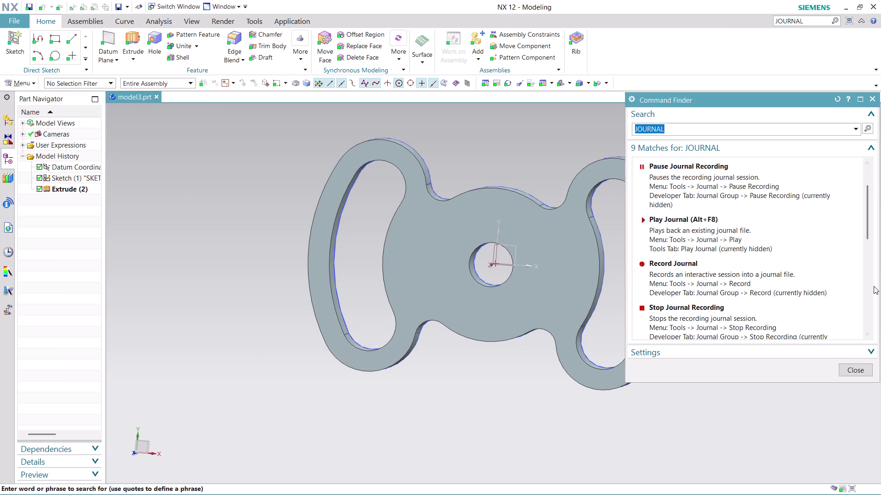
scroll(down, 3)
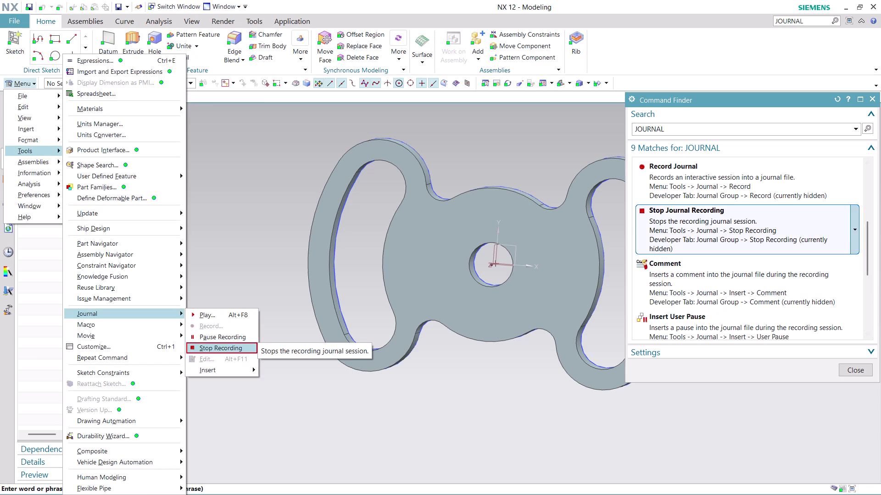
click(784, 234)
click(784, 234)
click(784, 234)
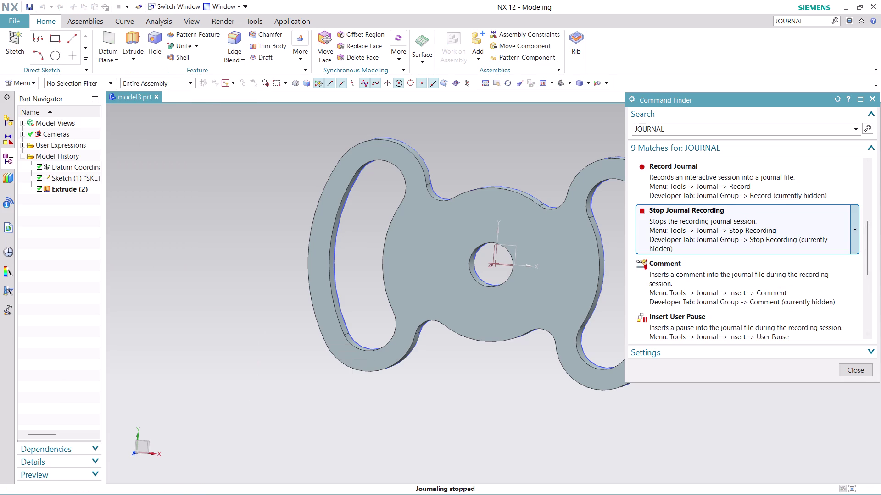
click(853, 368)
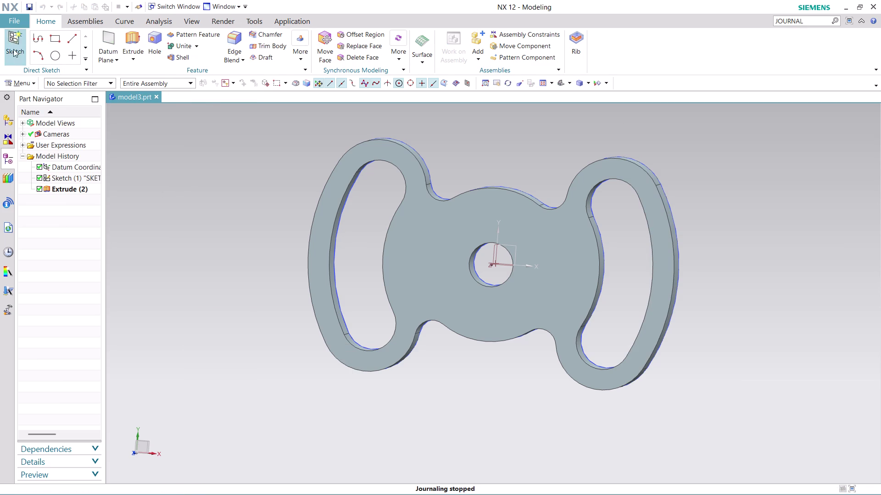
click(14, 20)
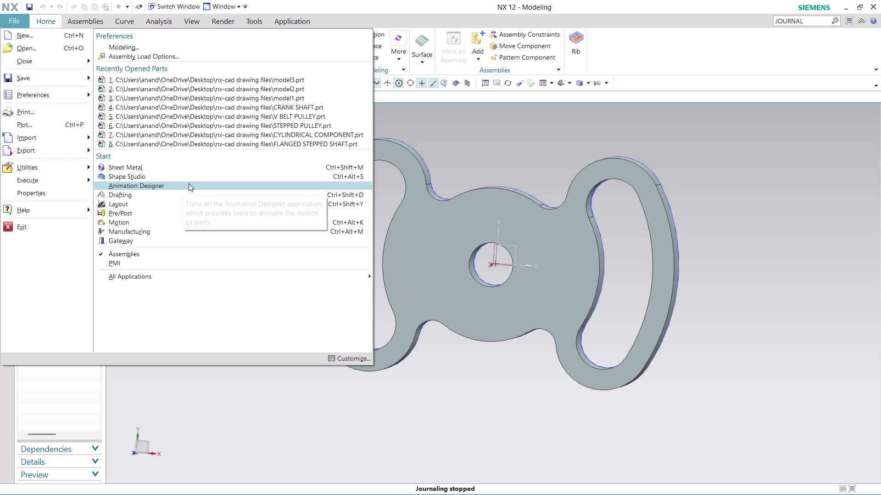
Switch to Drafting, create an A4 - Size template sheet, and dismiss Populate Title Block.
click(225, 195)
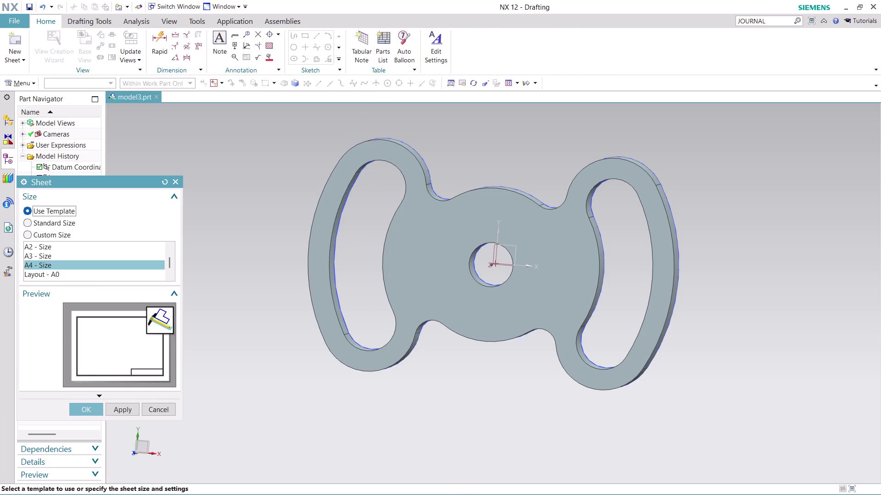
click(96, 411)
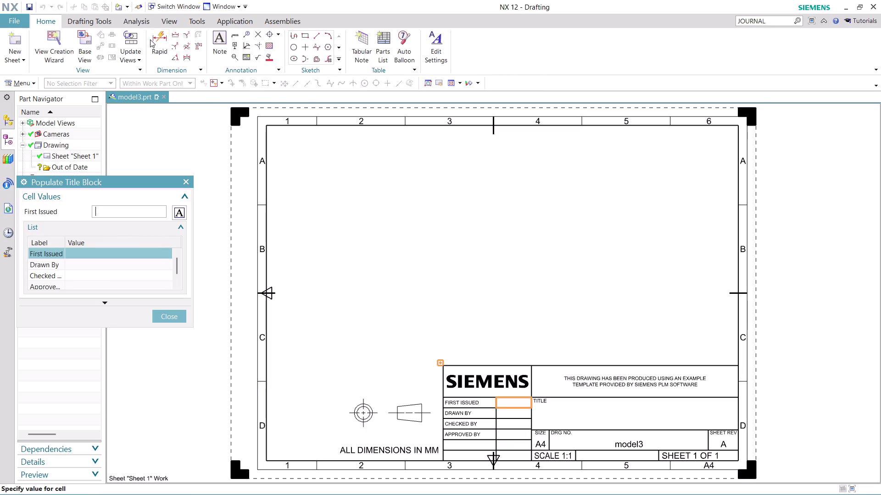
click(162, 318)
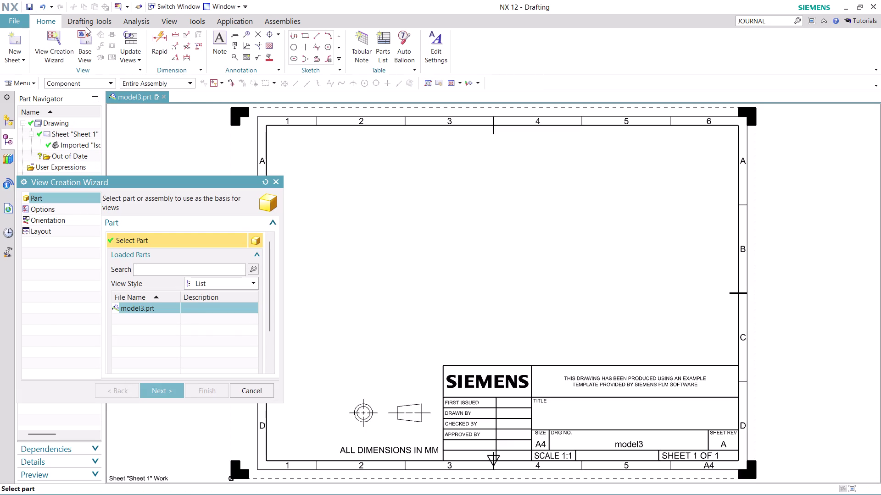
Place a 1:2 Top base view at upper left and a projected side view to its right.
click(85, 50)
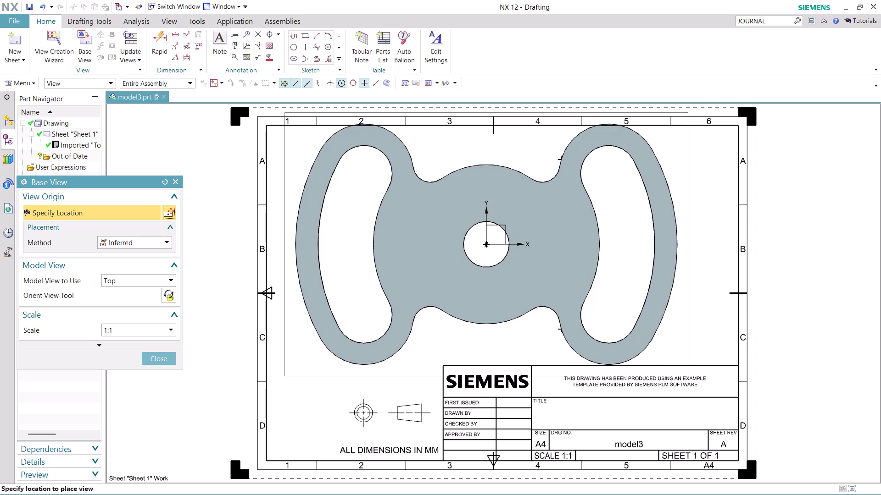
scroll(down, 3)
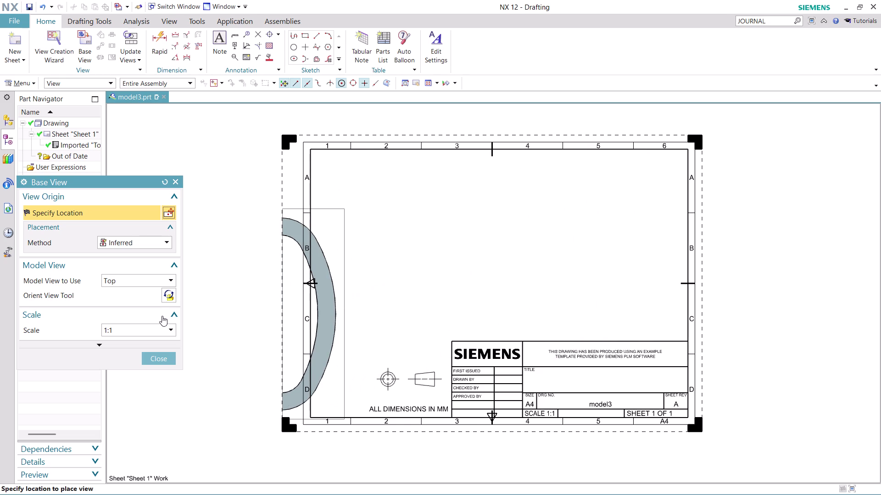
click(170, 328)
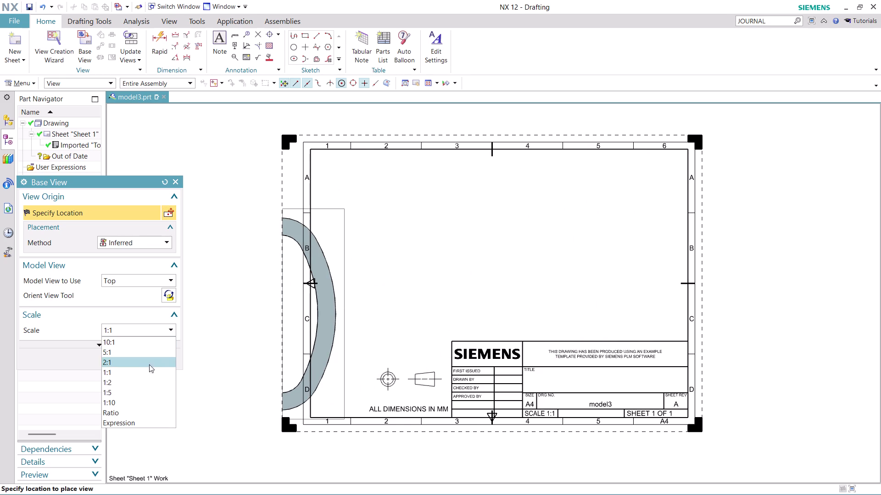
click(144, 381)
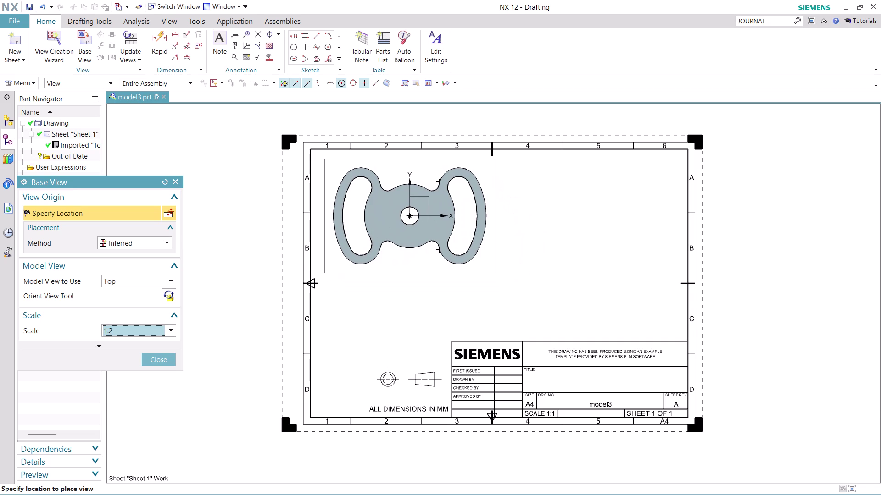
click(413, 218)
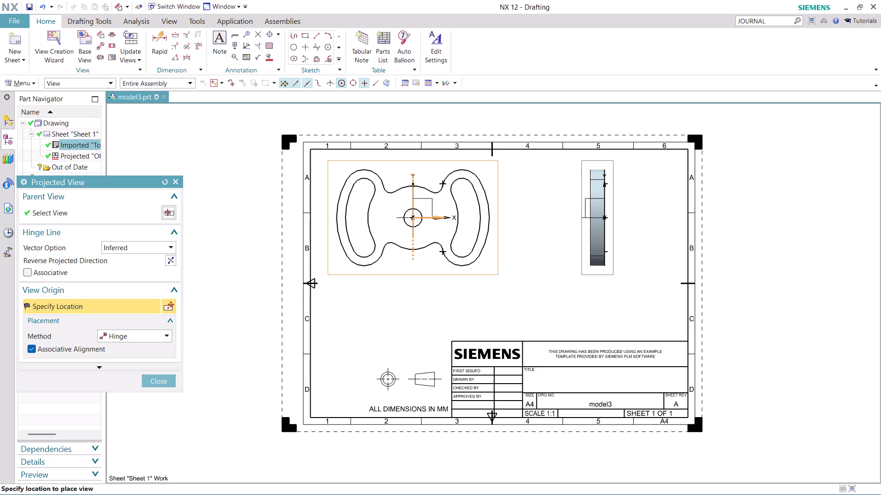
click(597, 243)
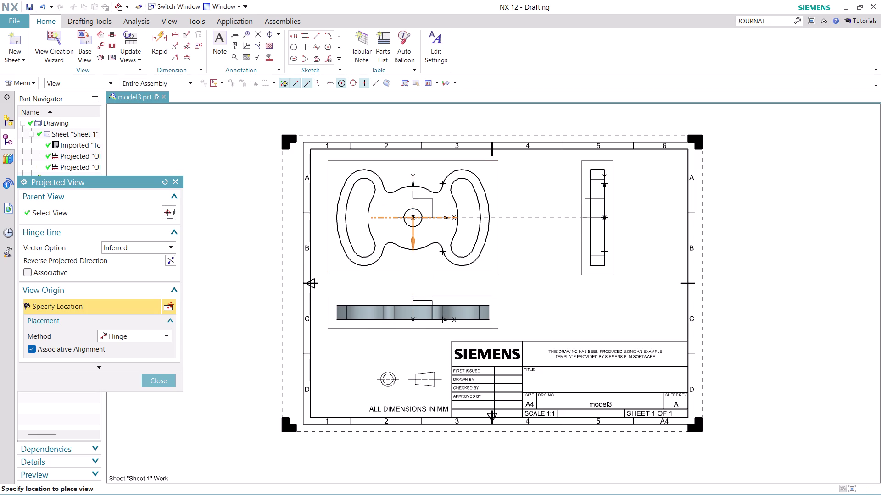
Place the projected front view below the top view and close Projected View.
click(394, 313)
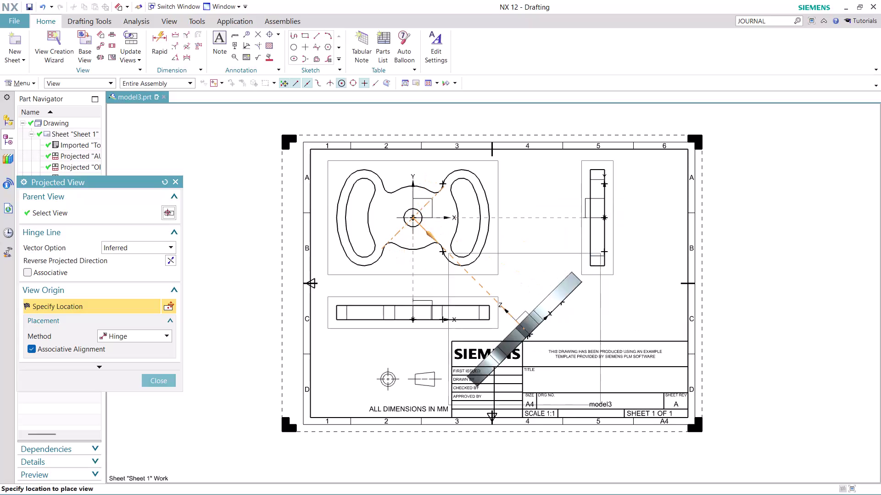
click(163, 381)
scroll(up, 3)
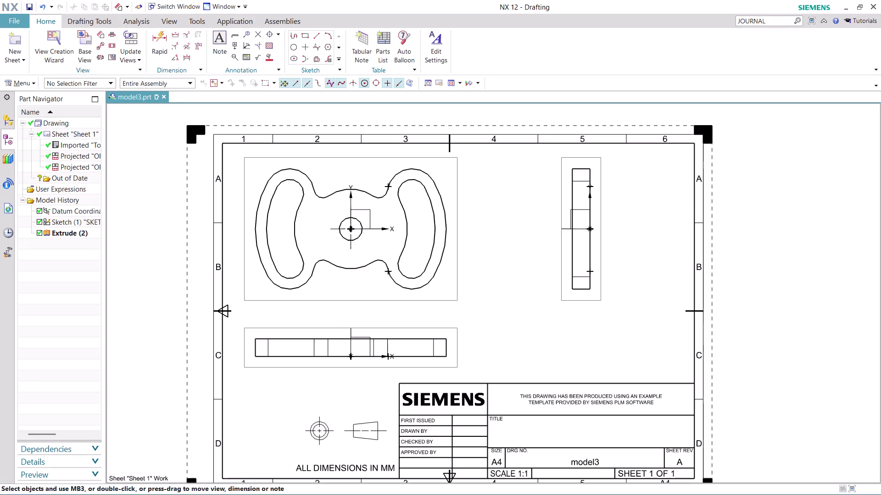
scroll(up, 3)
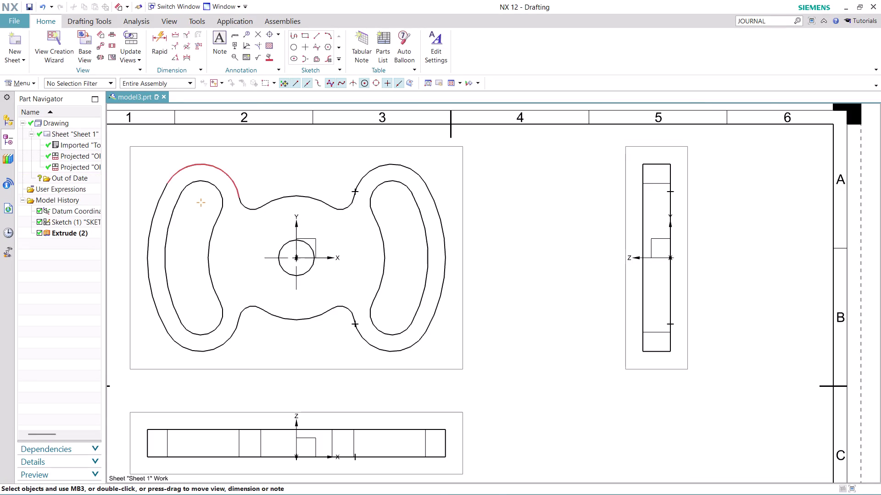
scroll(up, 3)
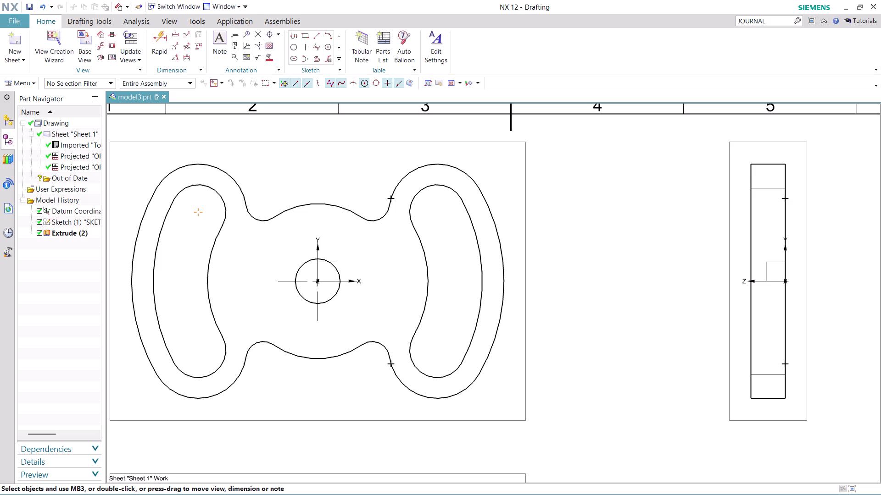
click(173, 47)
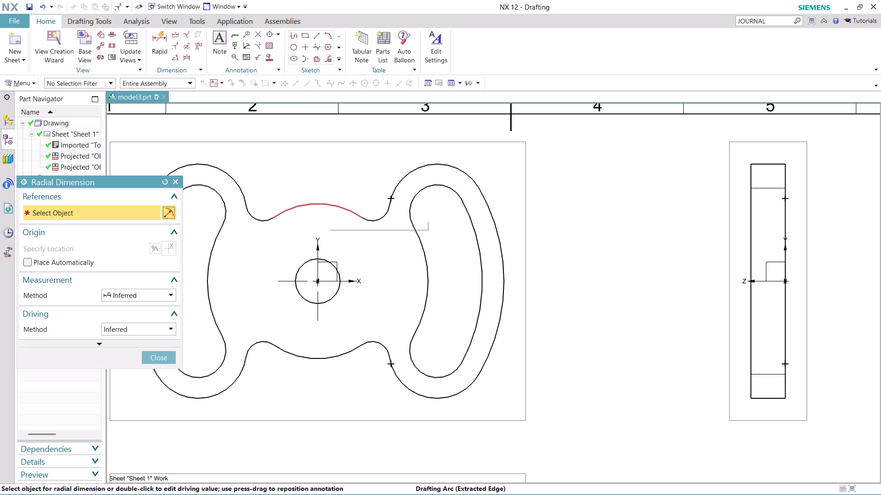
Dimension the top arc R45 and the inner right arcs R64 and R100.
click(327, 206)
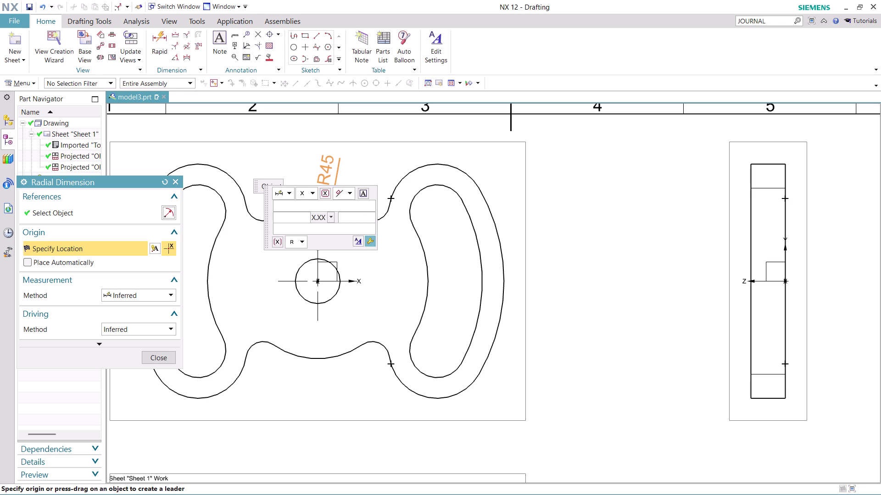
click(325, 170)
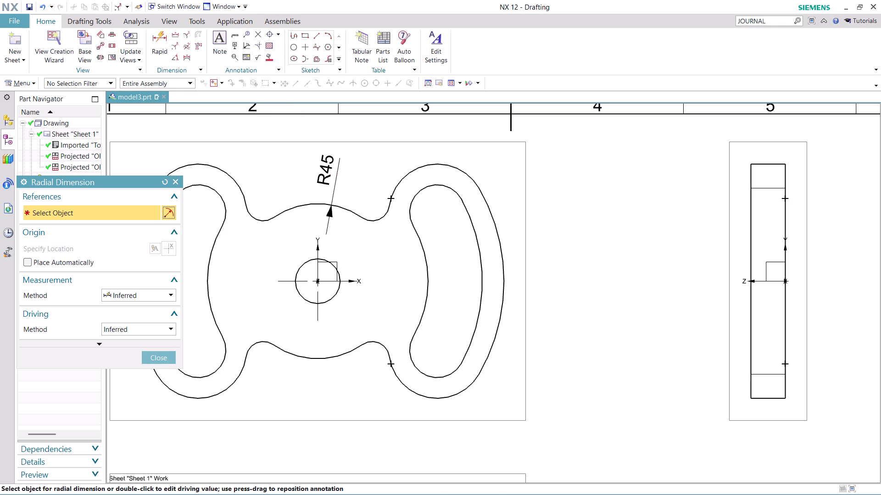
click(428, 270)
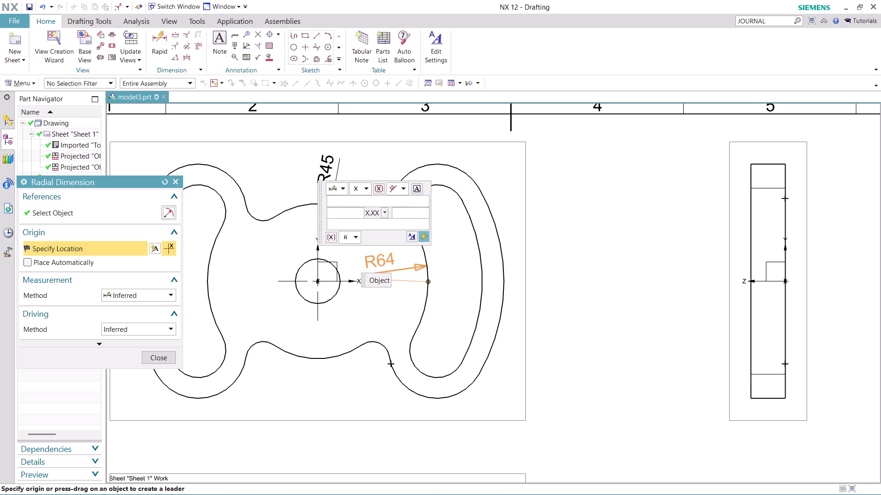
click(379, 259)
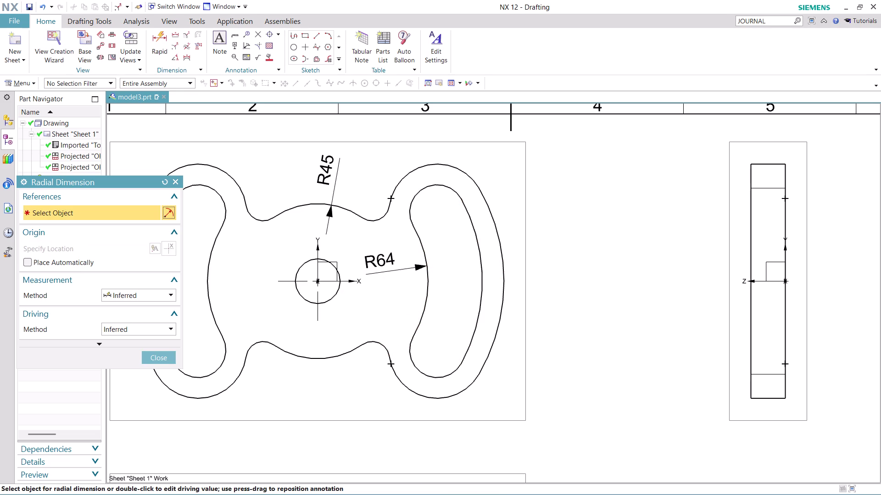
click(483, 271)
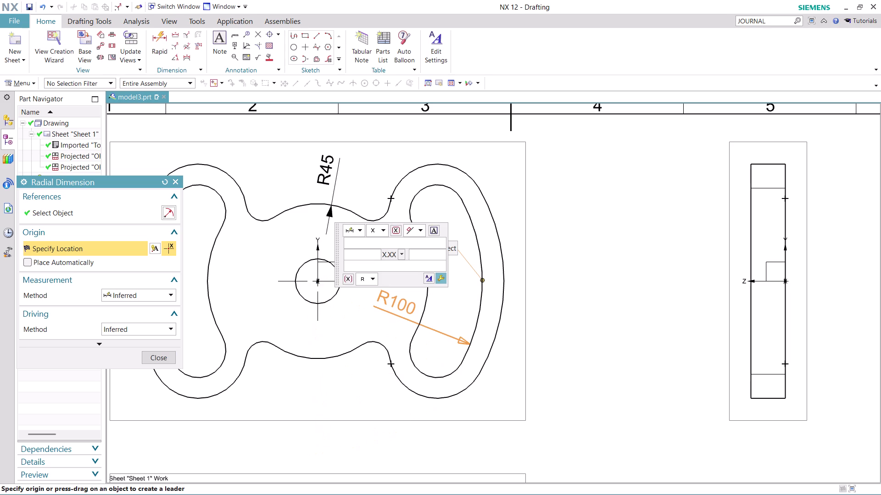
click(395, 302)
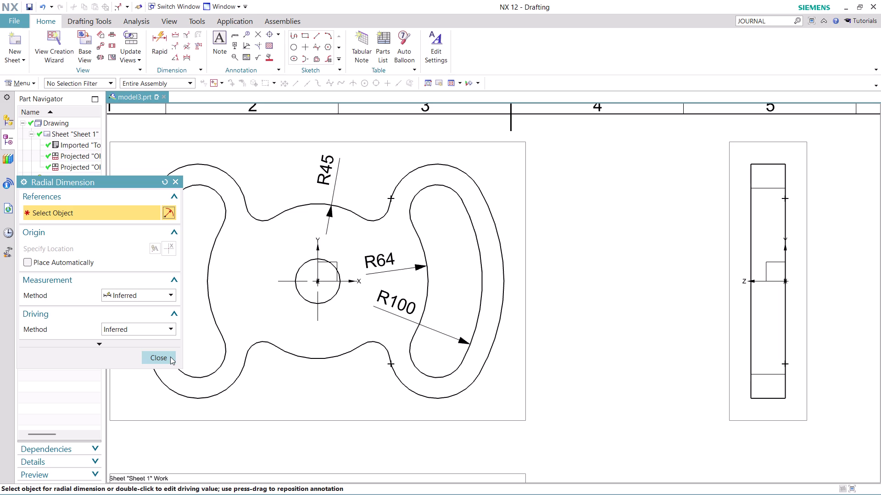
Add the Ø26 hole diameter and R108 outer radius, then close Radial Dimension.
click(295, 295)
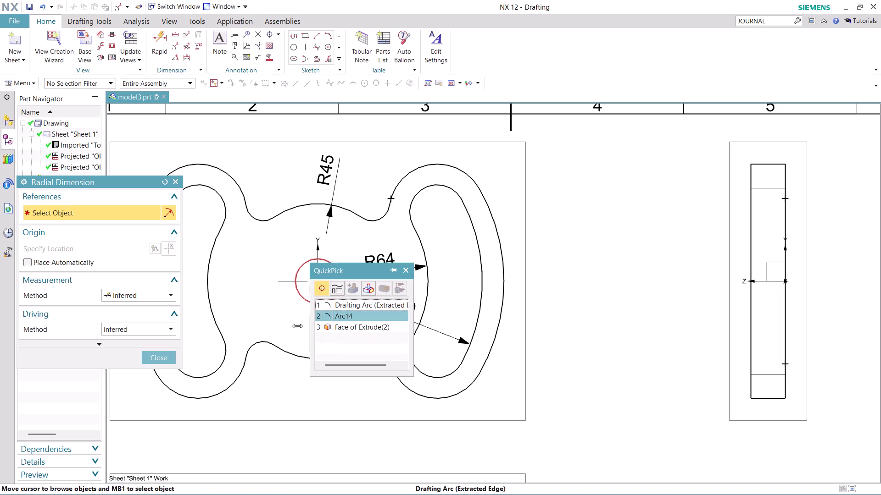
click(281, 327)
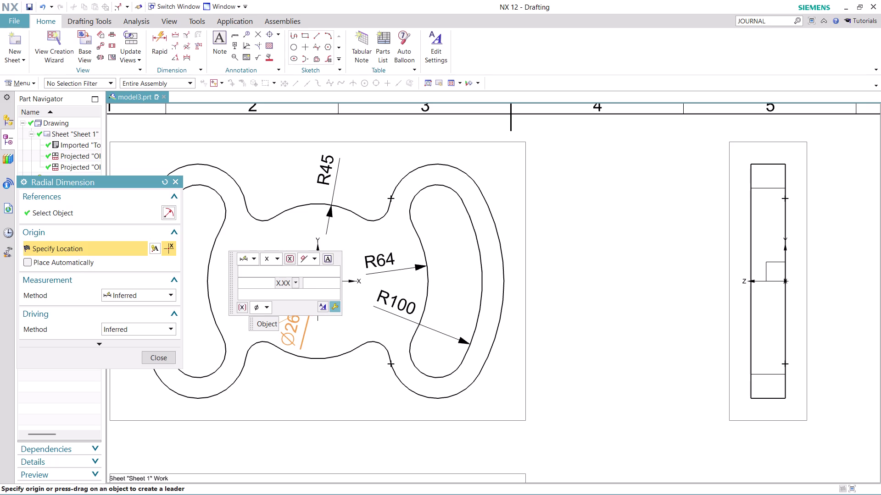
click(296, 332)
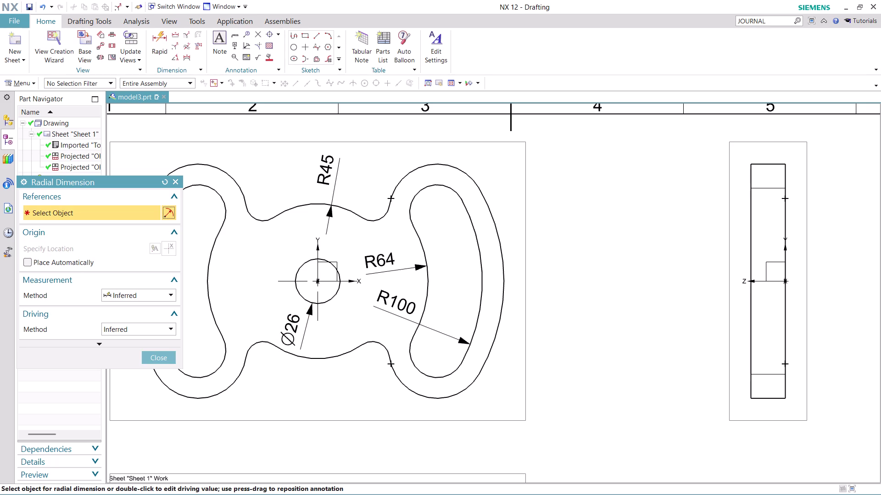
click(504, 267)
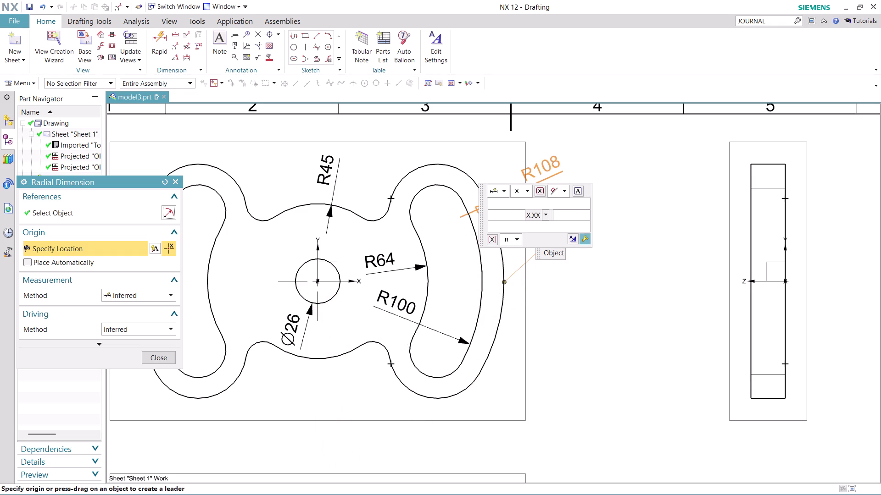
click(543, 171)
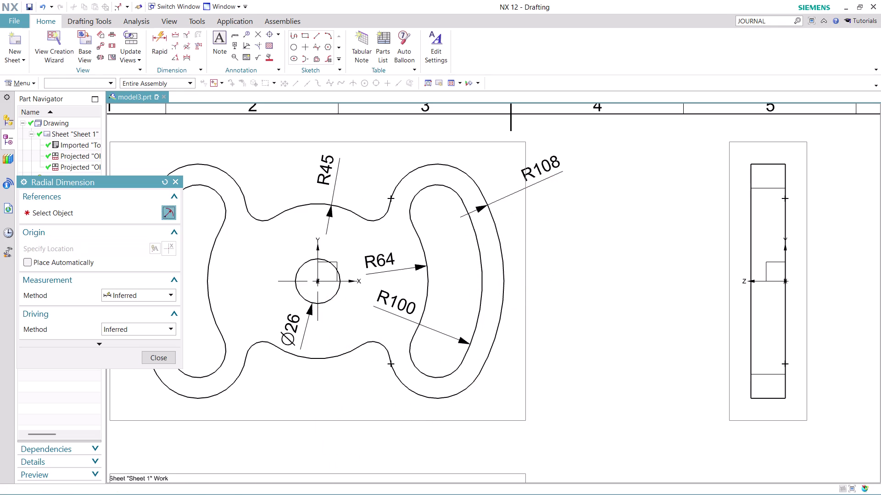
scroll(down, 3)
scroll(up, 3)
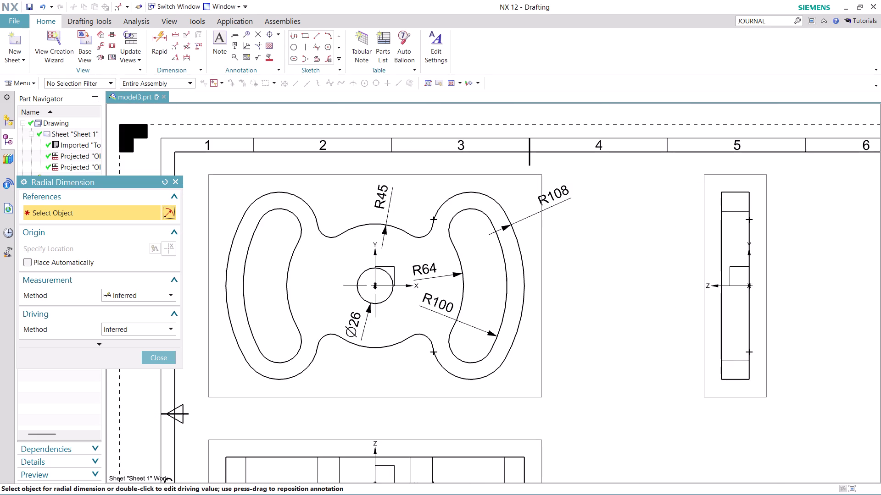
click(160, 358)
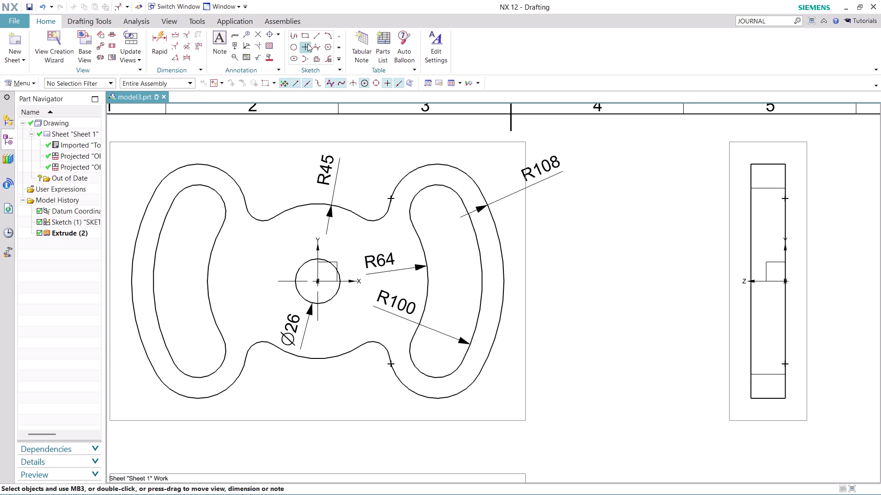
click(313, 37)
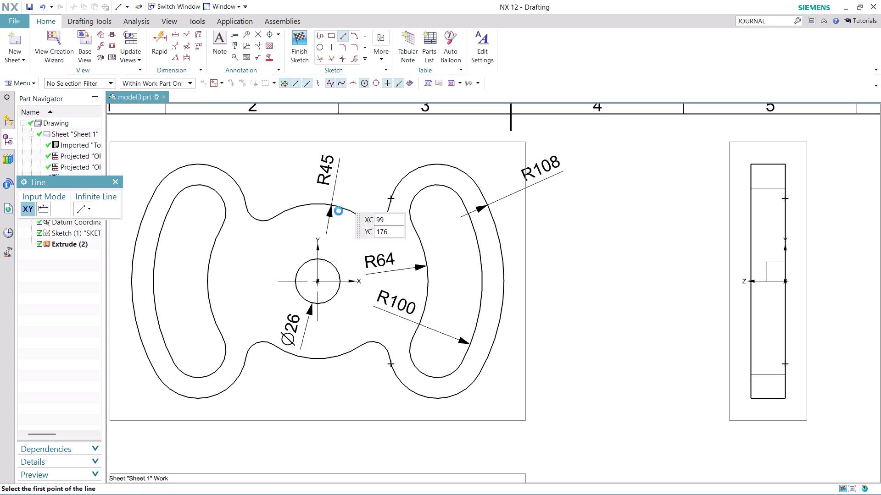
Draw a horizontal line from the circle centre rightward past the right contour.
click(317, 282)
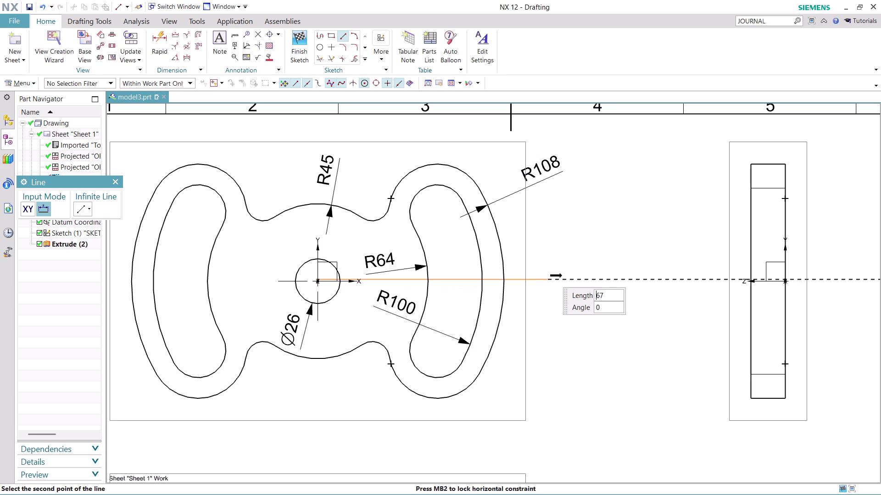
key(Escape)
scroll(up, 3)
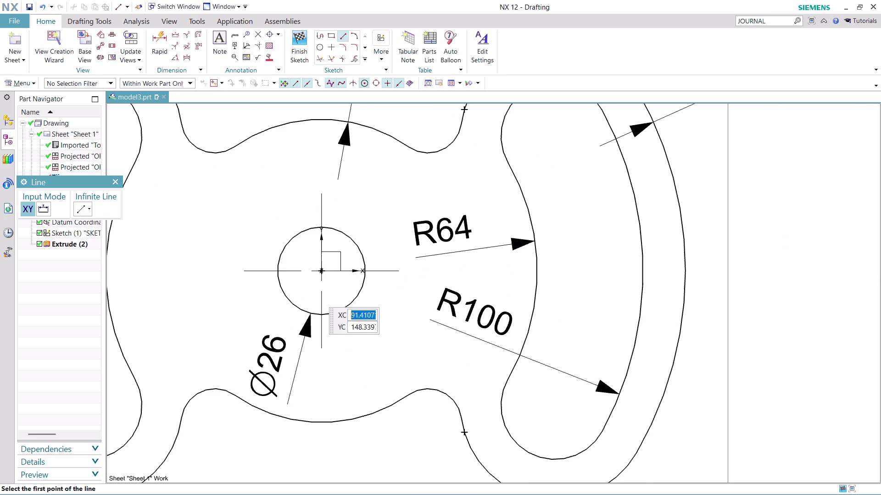
scroll(up, 3)
scroll(up, 3)
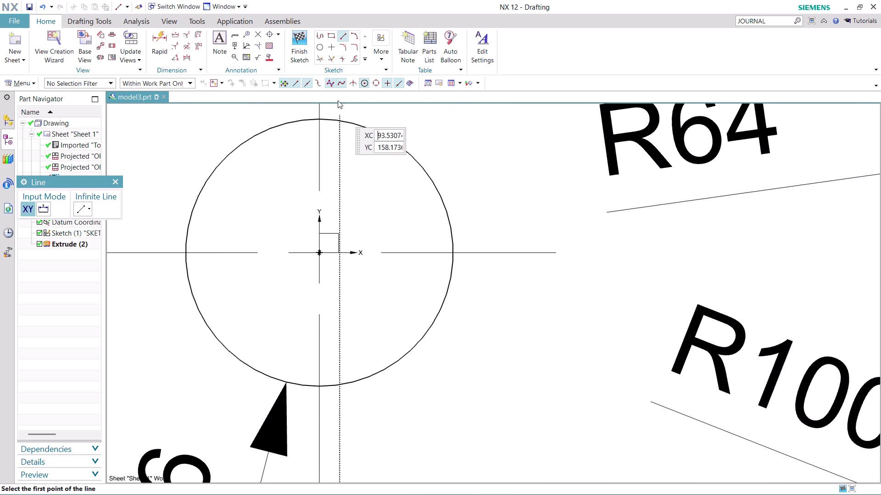
click(319, 254)
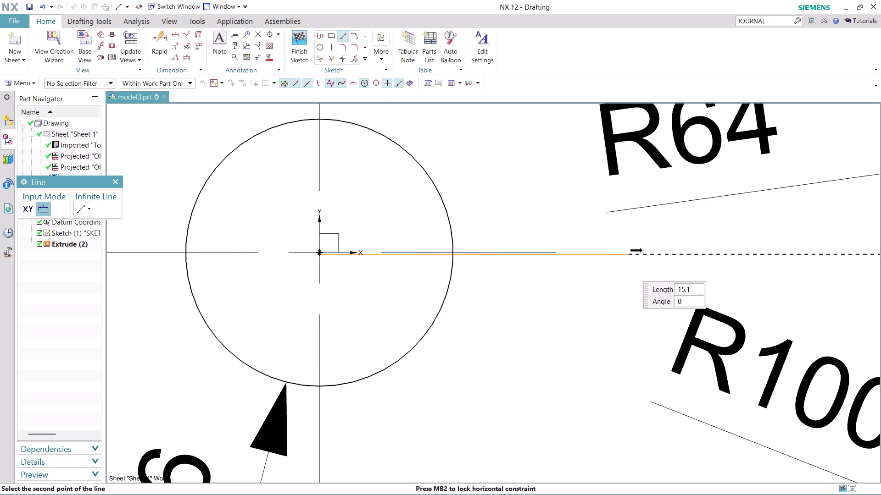
scroll(down, 3)
scroll(down, 3)
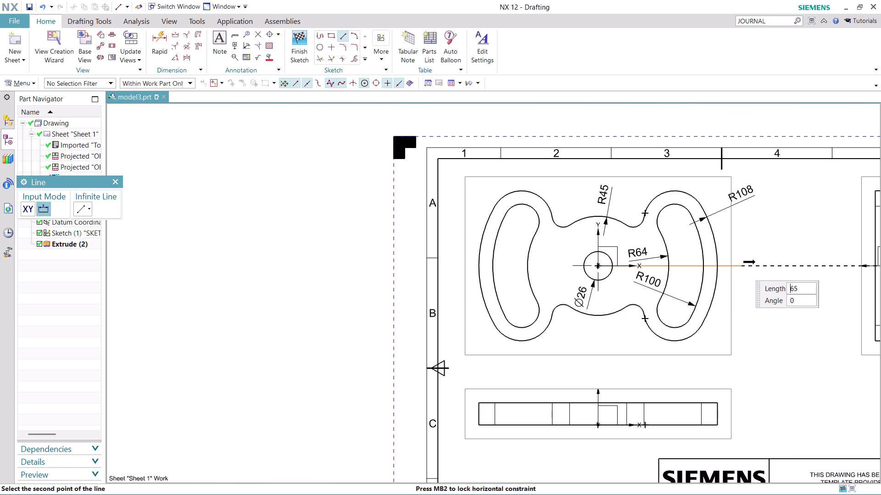
click(735, 267)
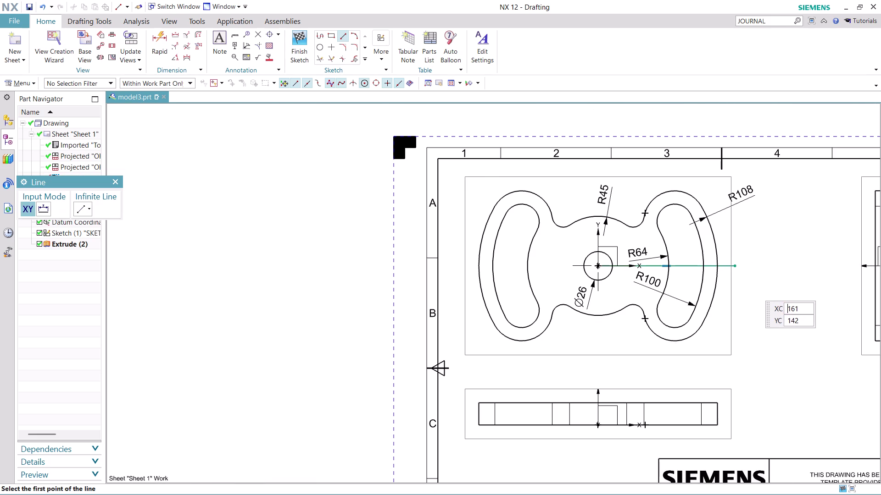
Start a second line at the horizontal line's start point.
scroll(down, 3)
scroll(up, 3)
scroll(up, 3)
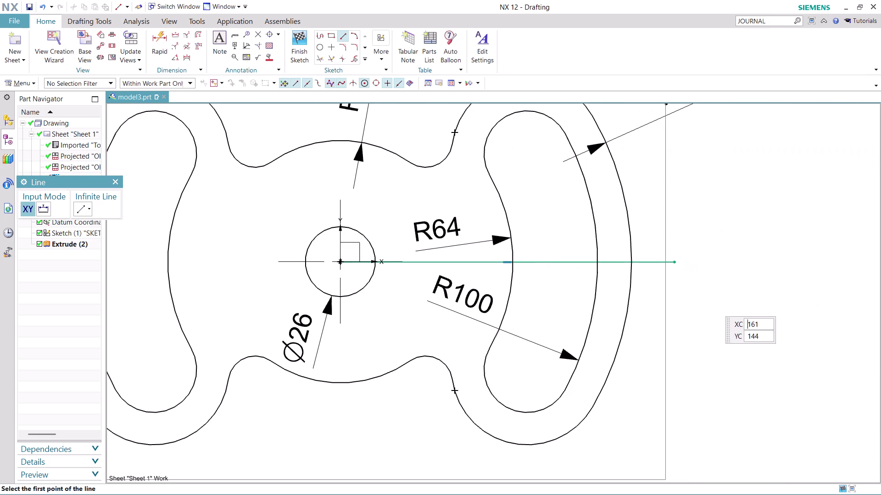
scroll(up, 3)
scroll(down, 3)
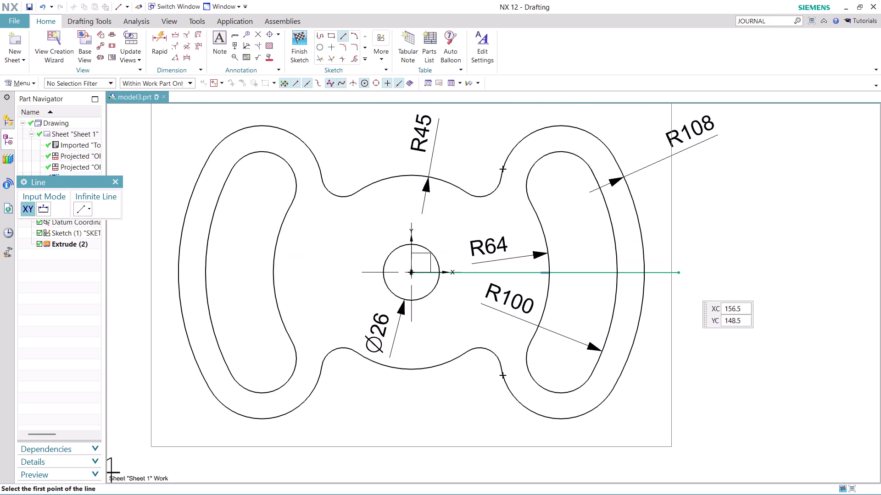
click(412, 274)
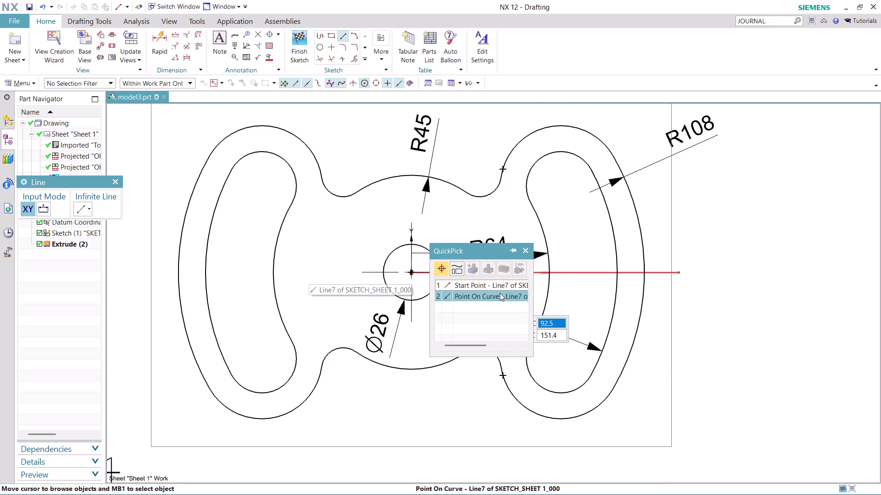
click(499, 286)
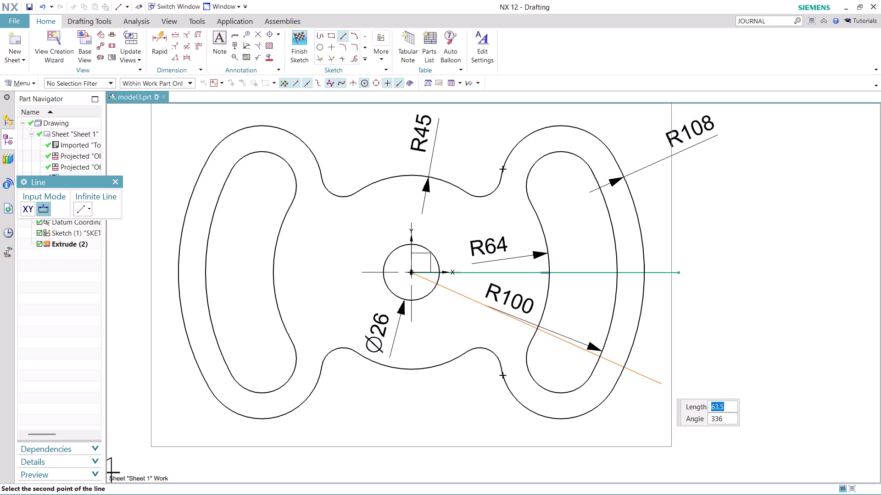
Enter a 330° angle for the line, then abandon that attempt.
key(Tab)
text(3)
text(30)
key(Return)
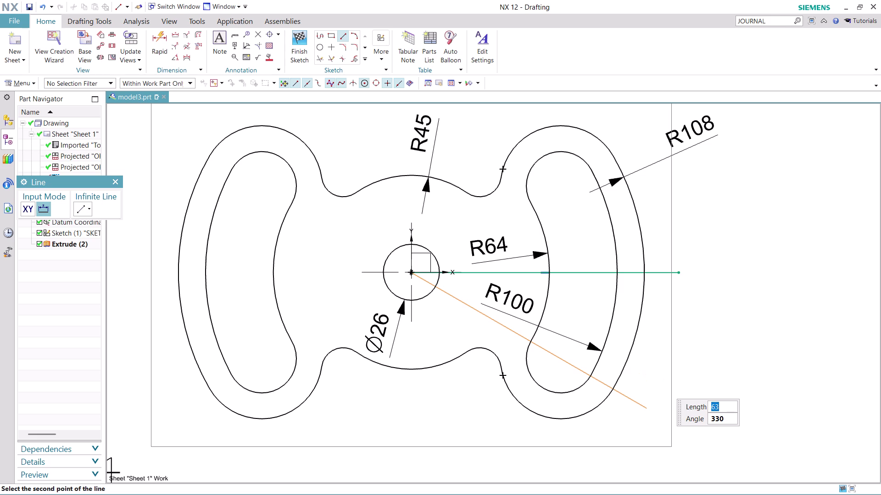
key(Escape)
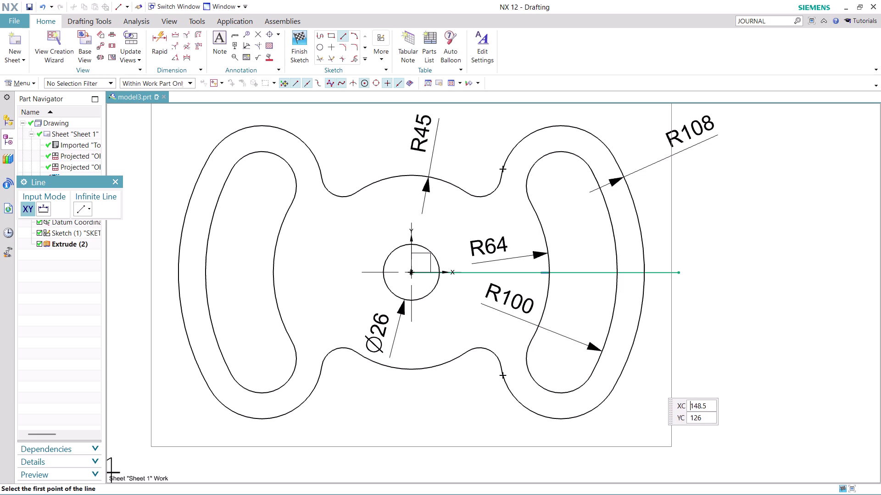
Draw a line from the circle centre at 330°, about 68 long.
click(411, 273)
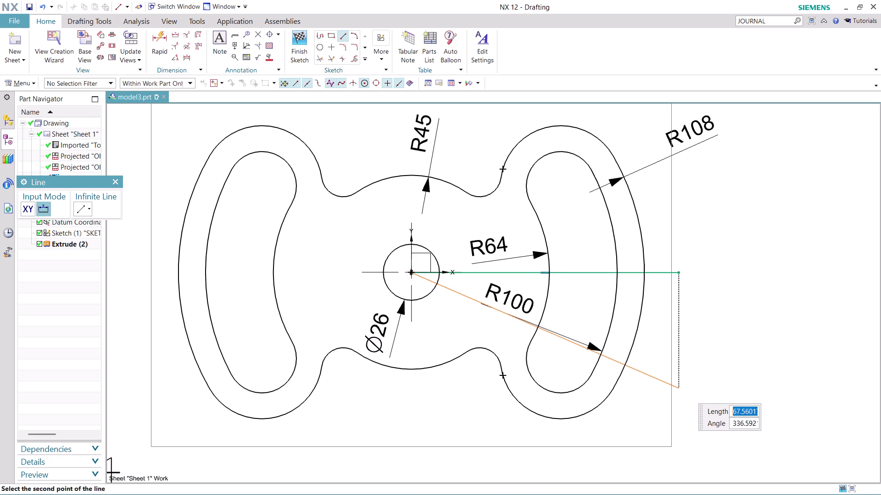
key(Tab)
text(33)
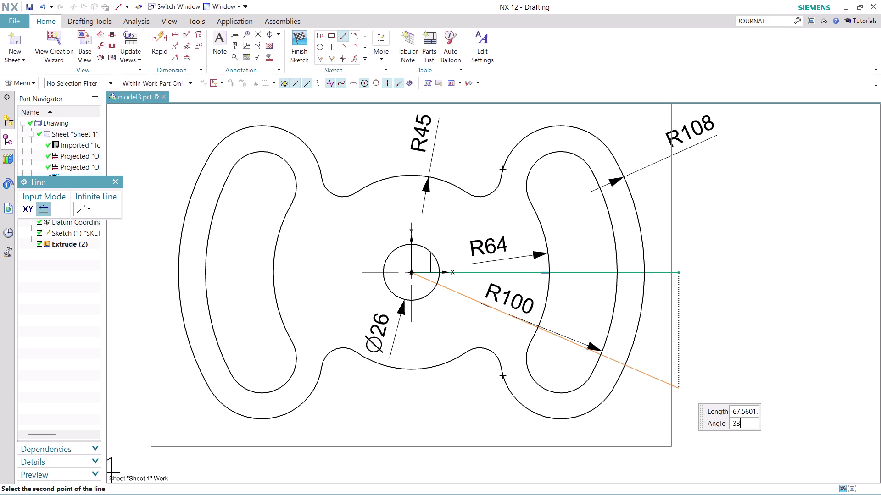
text(0)
key(Return)
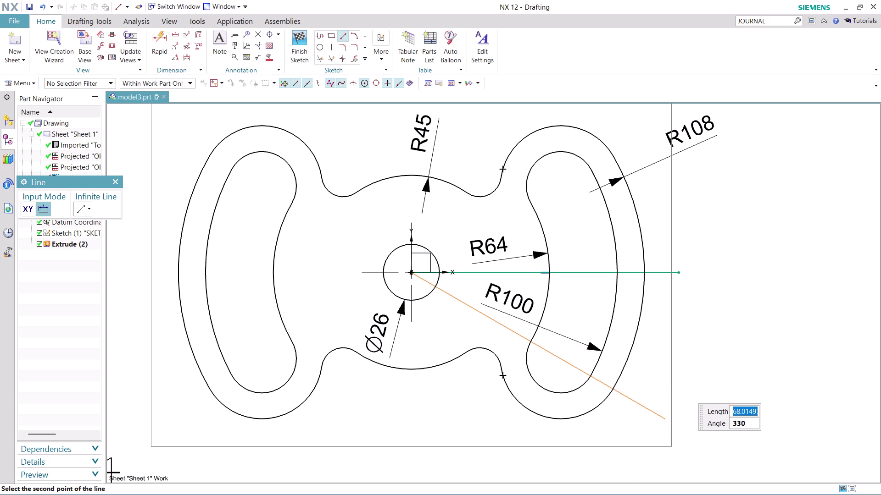
key(Return)
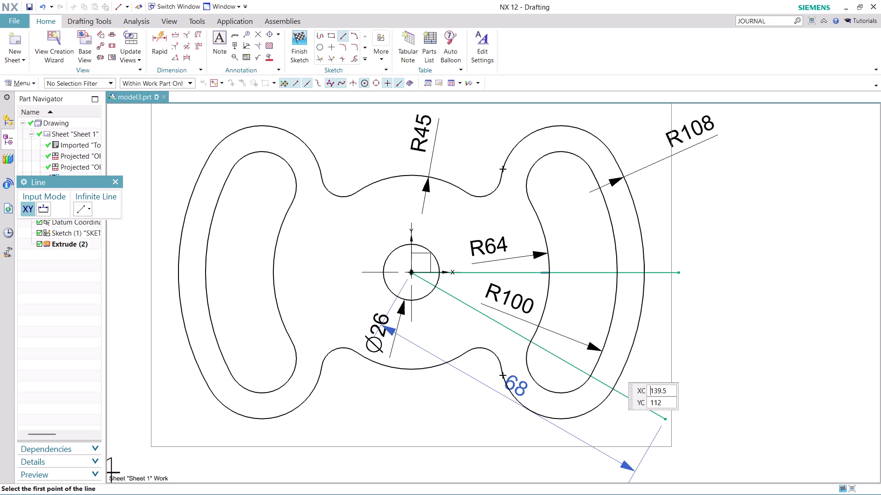
key(Escape)
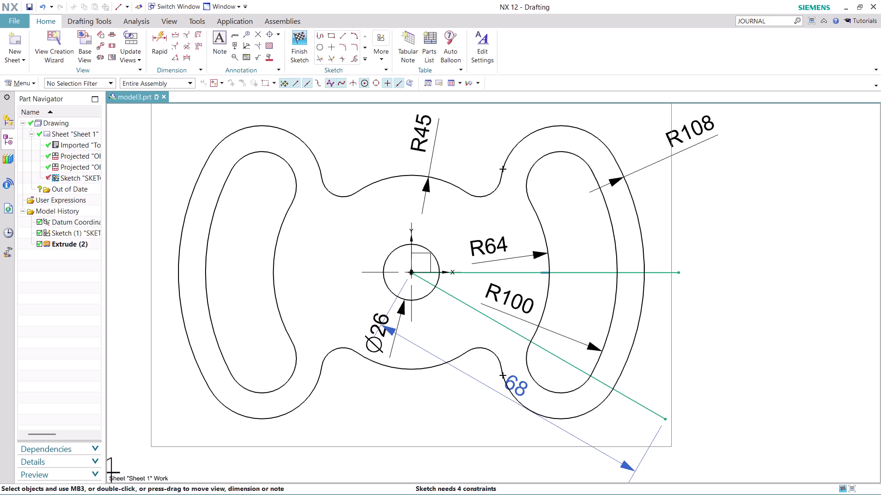
right_click(510, 391)
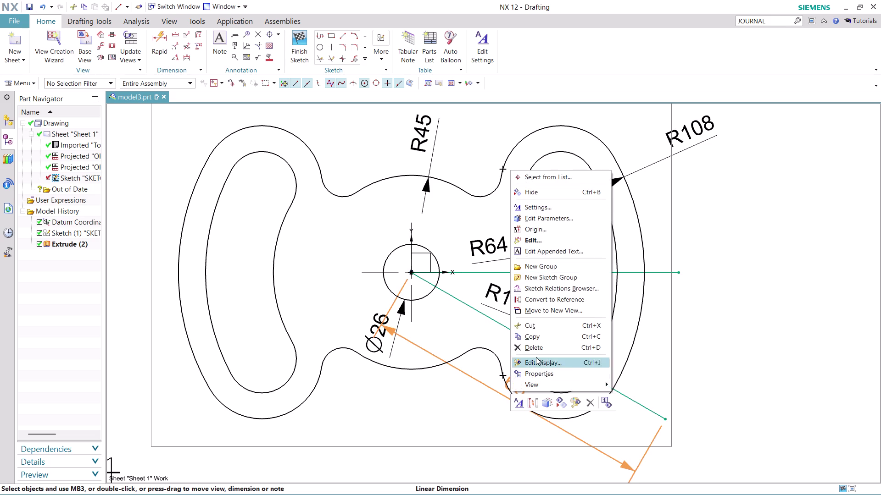
Delete the stray linear dimension and add a 30° angle between the slanted and horizontal lines.
click(543, 347)
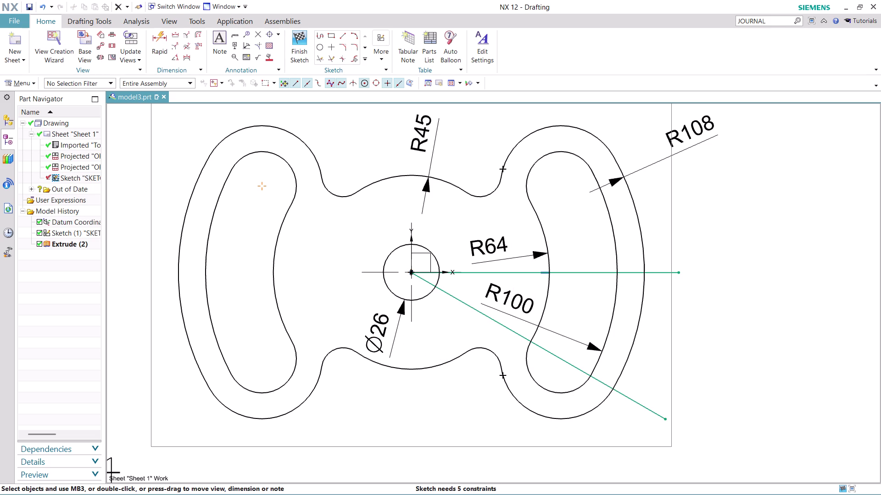
click(175, 56)
click(568, 365)
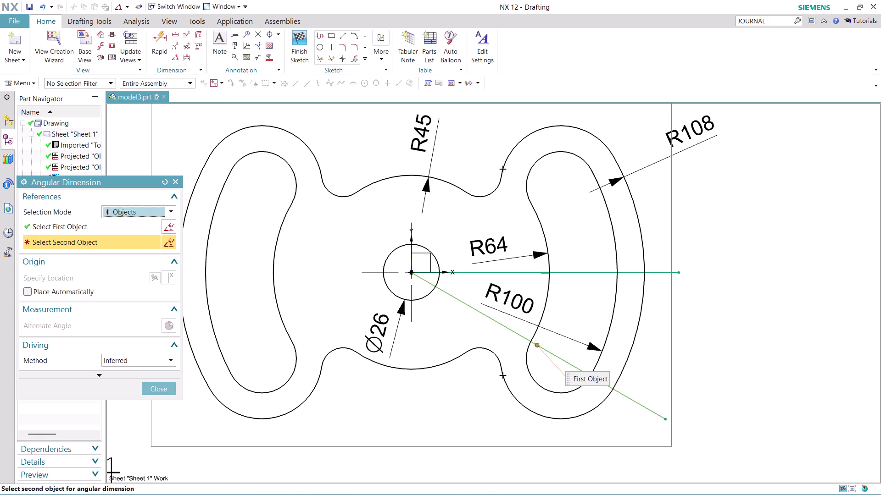
click(590, 273)
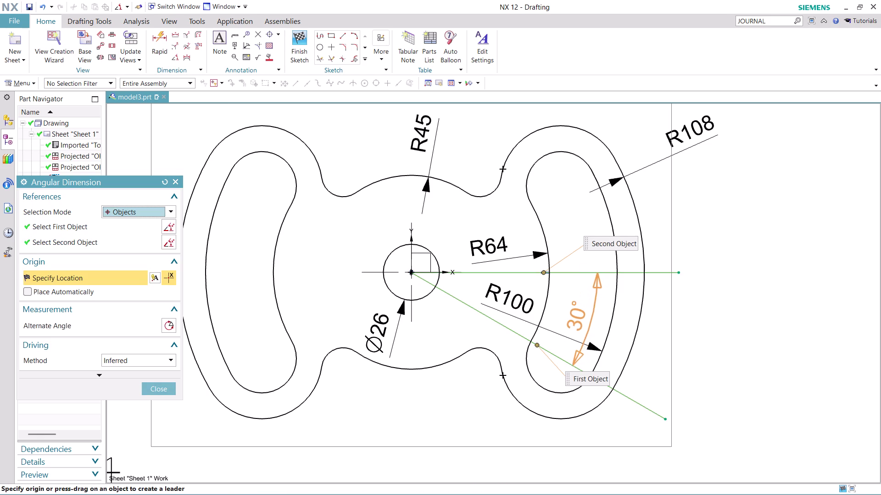
click(562, 320)
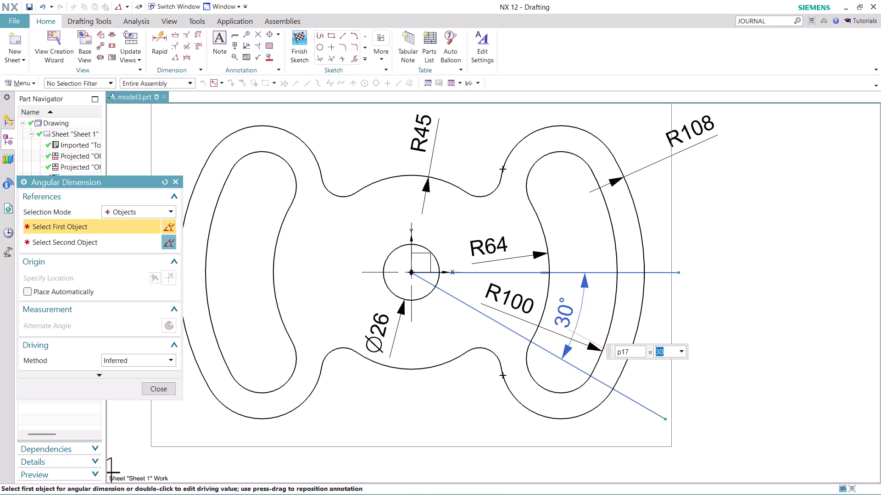
click(158, 384)
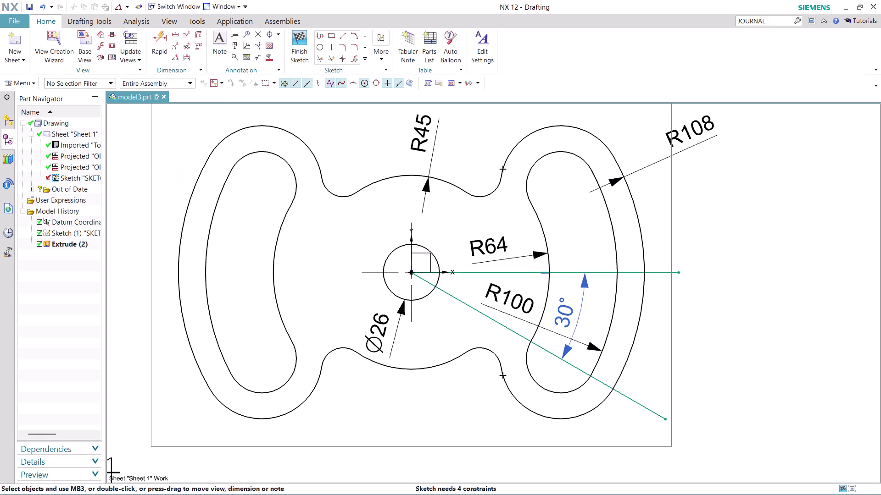
scroll(down, 3)
scroll(down, 3)
scroll(up, 3)
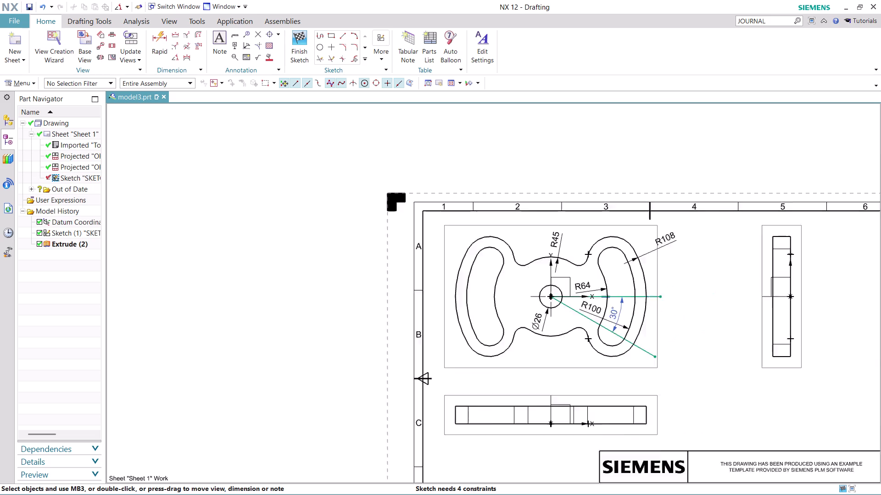
scroll(up, 3)
scroll(up, 3)
scroll(down, 3)
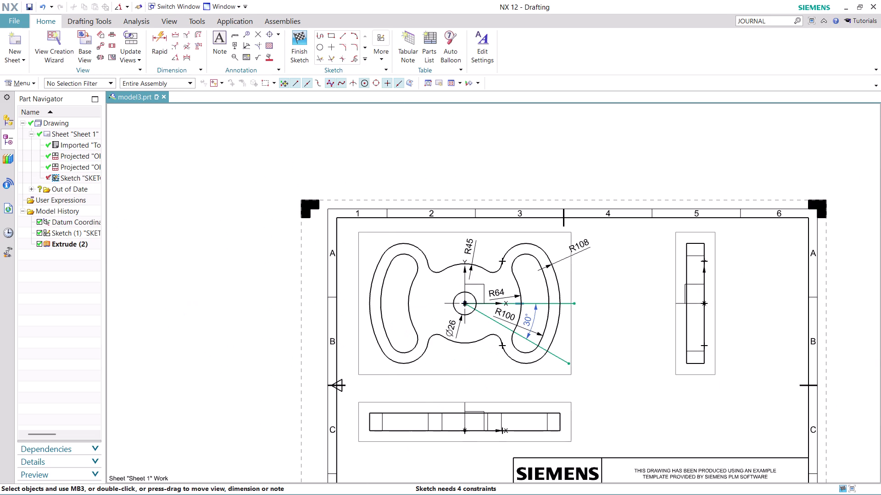
scroll(down, 3)
scroll(up, 3)
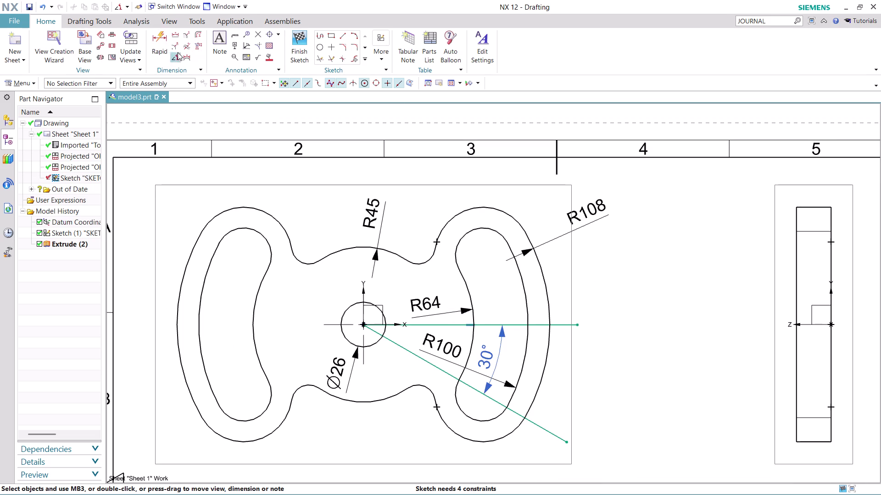
Dimension the lower inner fillet R10, placed below the part, after cancelling a first attempt.
click(171, 45)
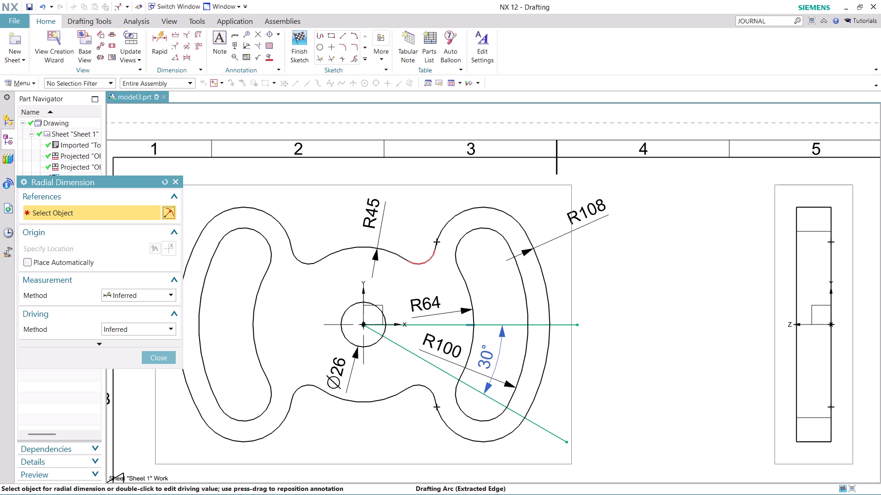
click(423, 261)
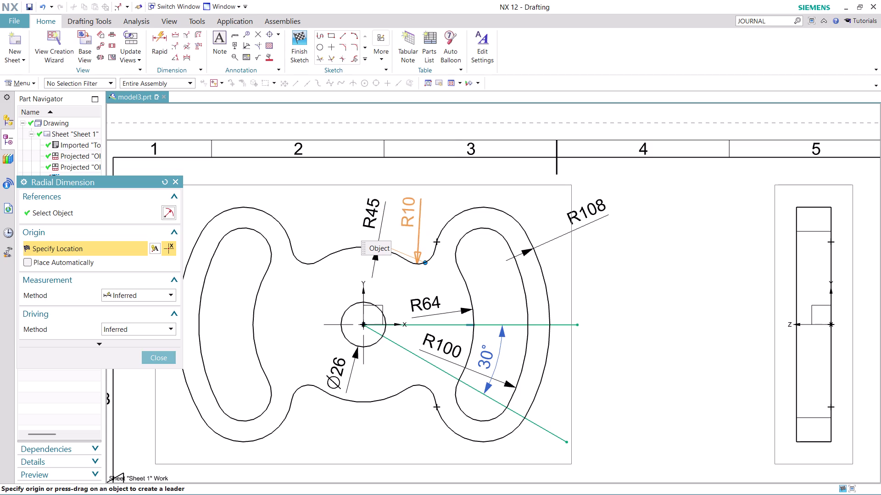
key(Escape)
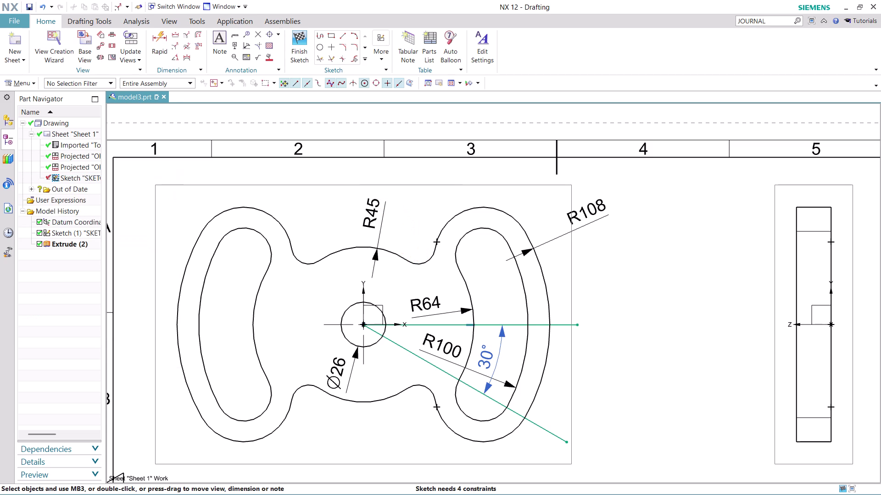
click(175, 48)
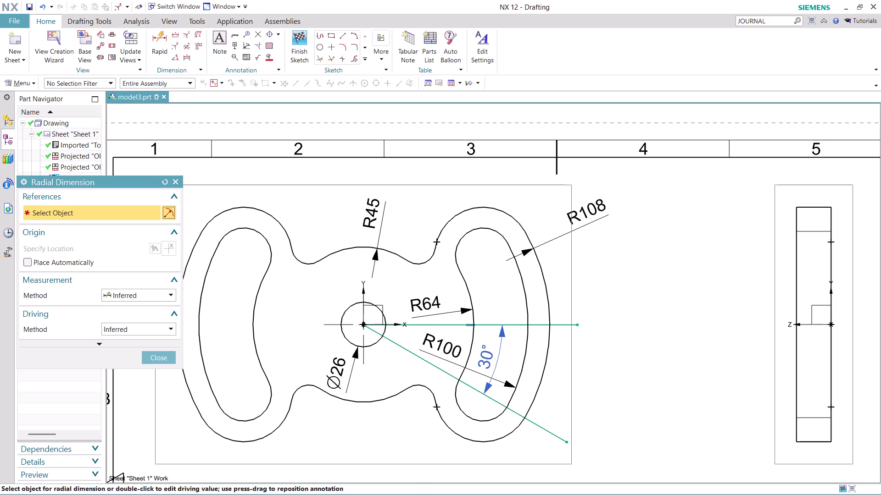
click(425, 390)
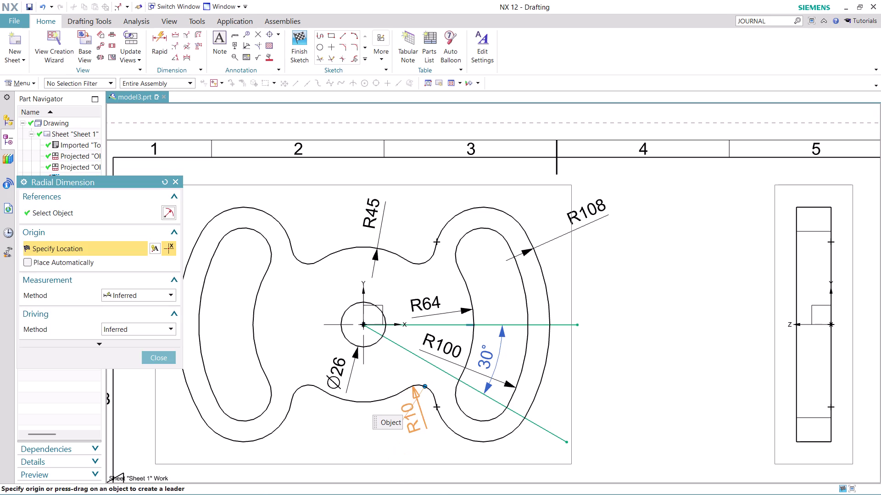
click(390, 431)
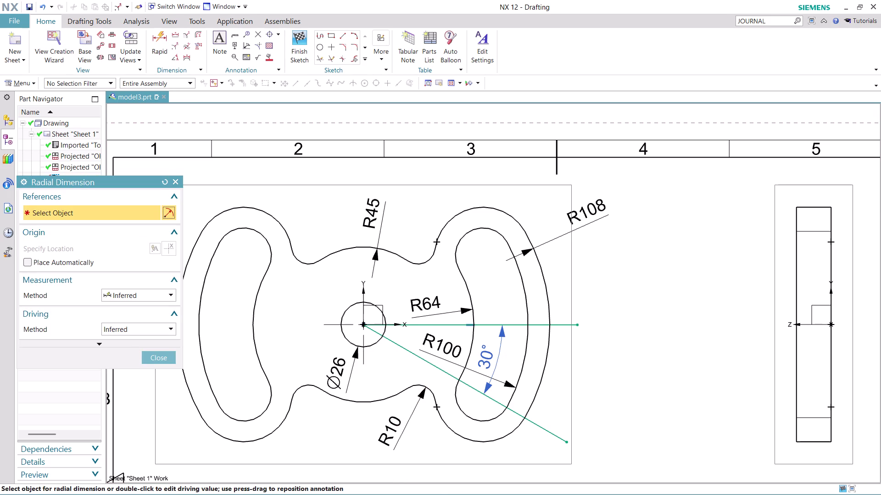
scroll(down, 3)
scroll(down, 3)
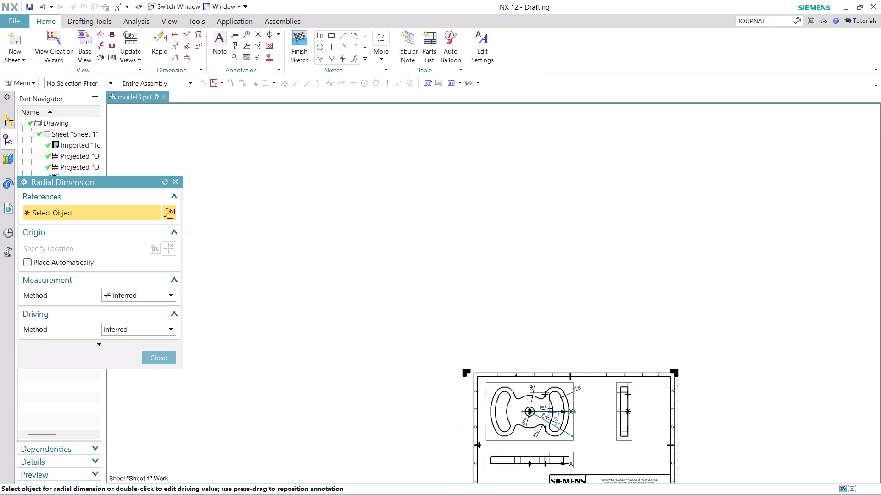
scroll(up, 3)
scroll(up, 3)
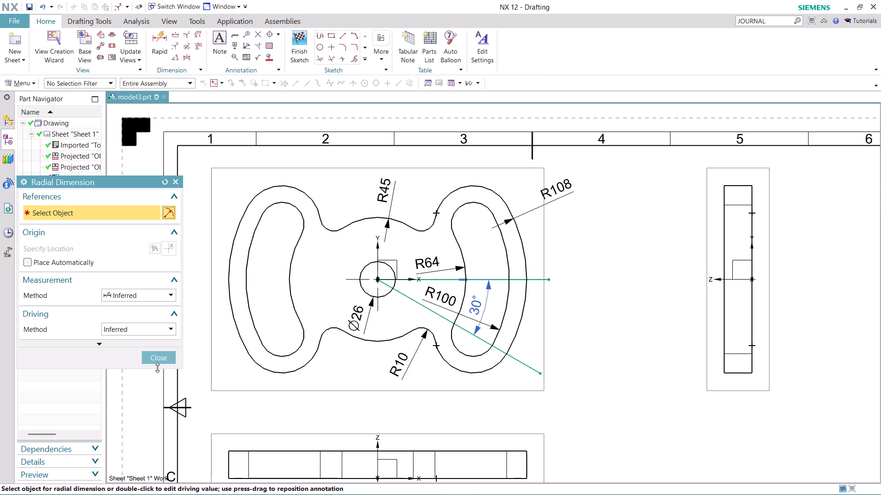
Close Radial Dimension and pan and zoom to show the full A4 sheet.
click(158, 361)
scroll(down, 3)
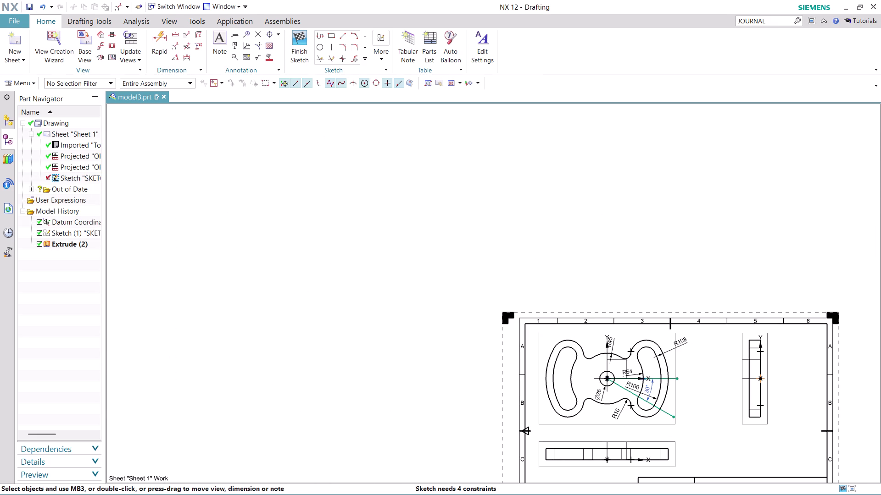
middle_drag(715, 389, 678, 368)
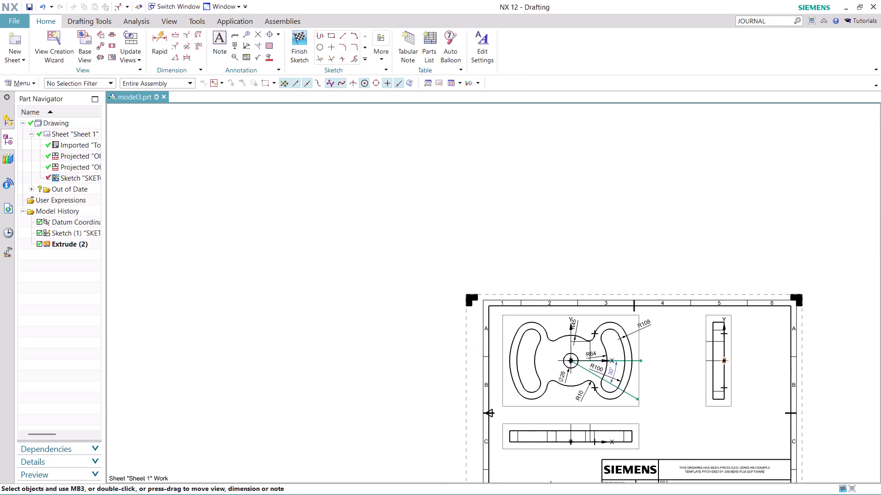
middle_drag(678, 368, 500, 238)
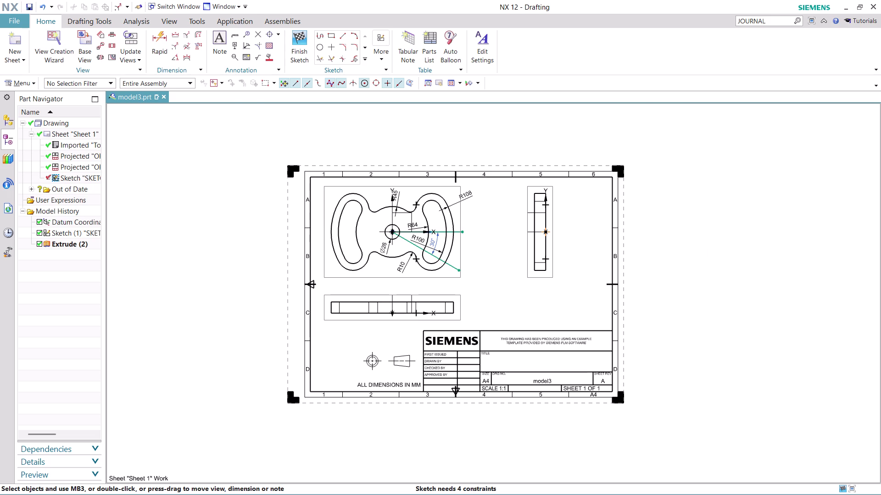
scroll(up, 3)
scroll(up, 3)
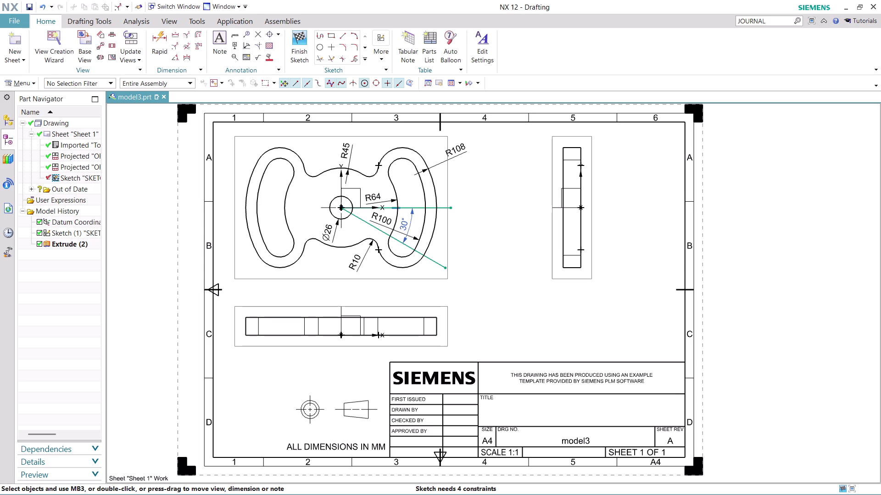
Drag the R100 label outward so it sits right of the top view's right lobe.
drag(380, 220, 395, 246)
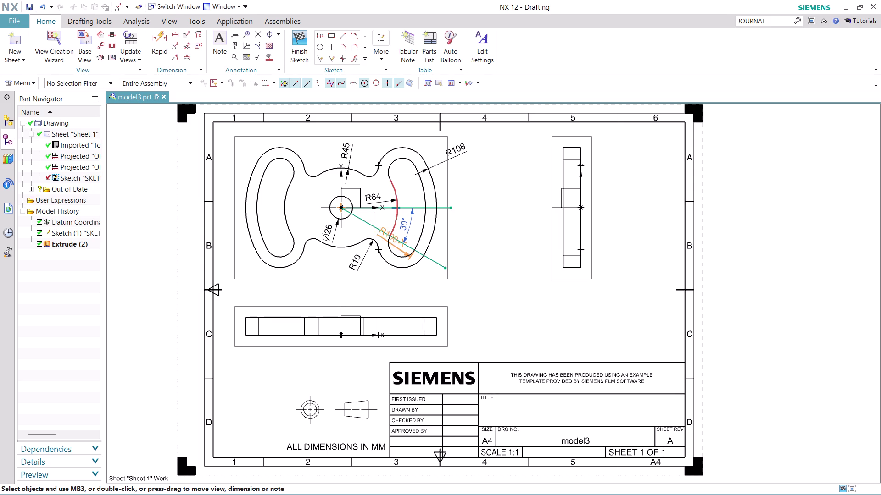
drag(396, 246, 495, 230)
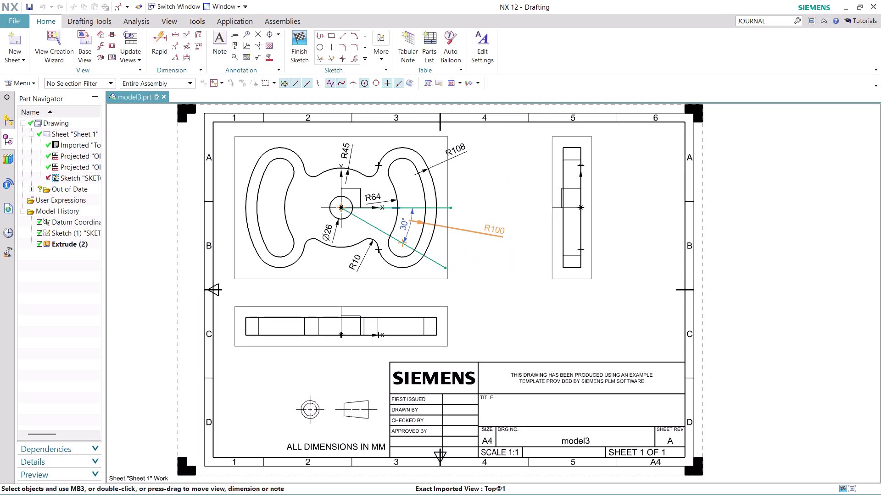
drag(495, 230, 462, 223)
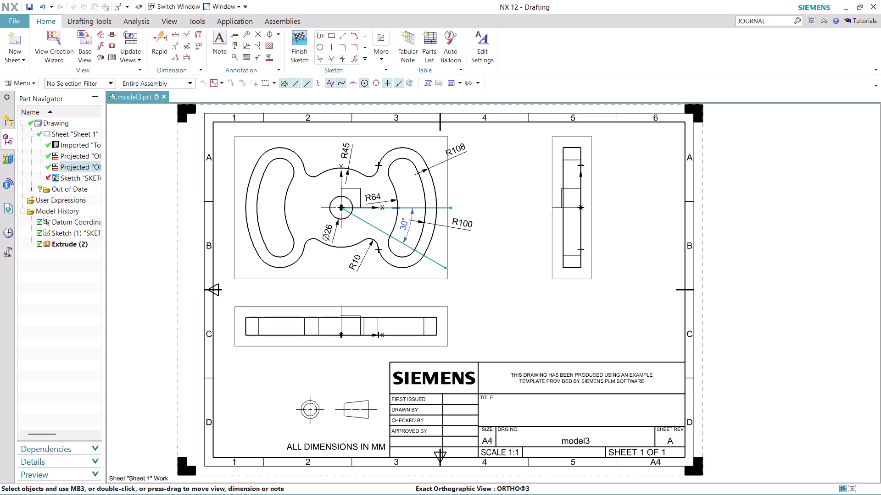
click(13, 23)
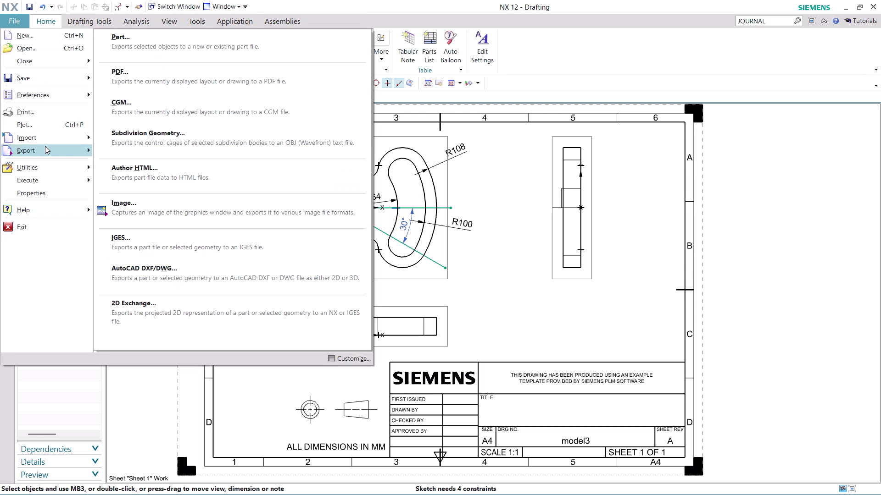
Export the A4 Sheet 1 drawing to a PDF file.
click(208, 89)
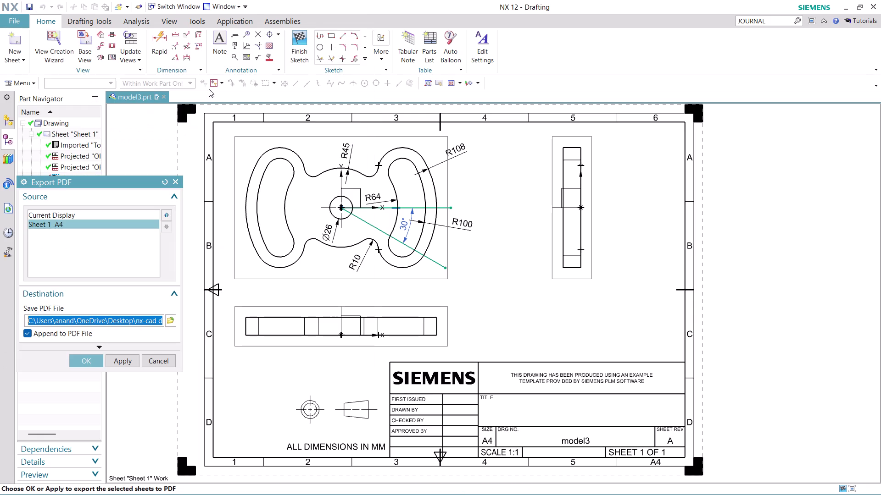
click(78, 361)
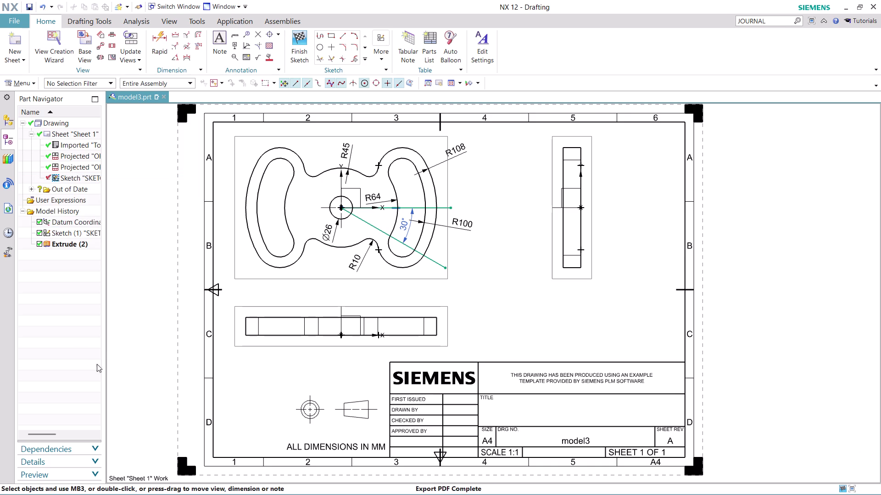